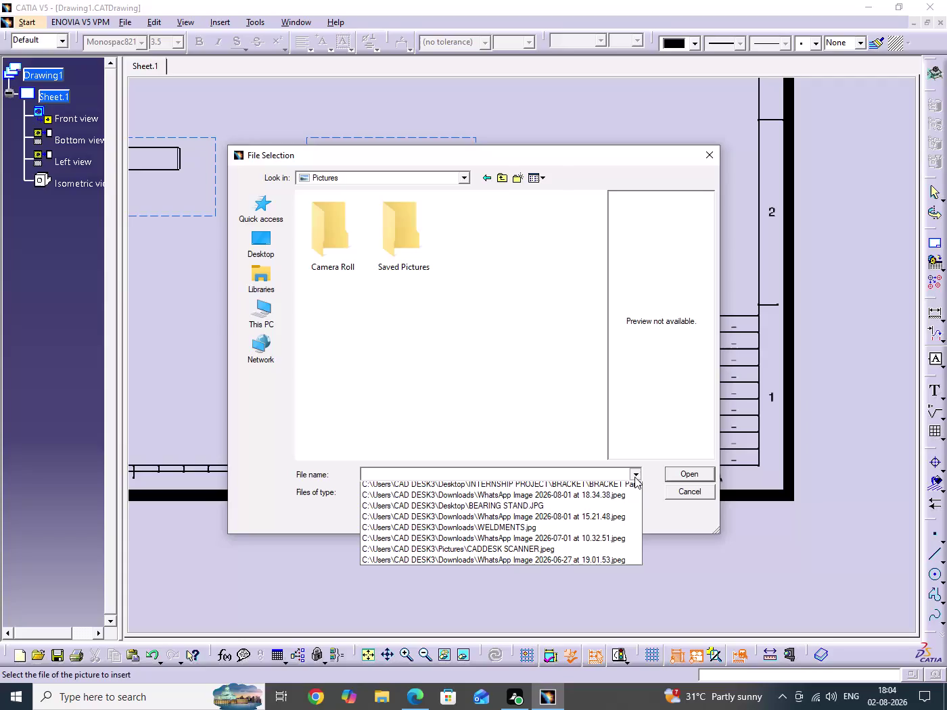
Browse to the Desktop folder in the picture file selection dialog.
scroll(up, 3)
scroll(down, 3)
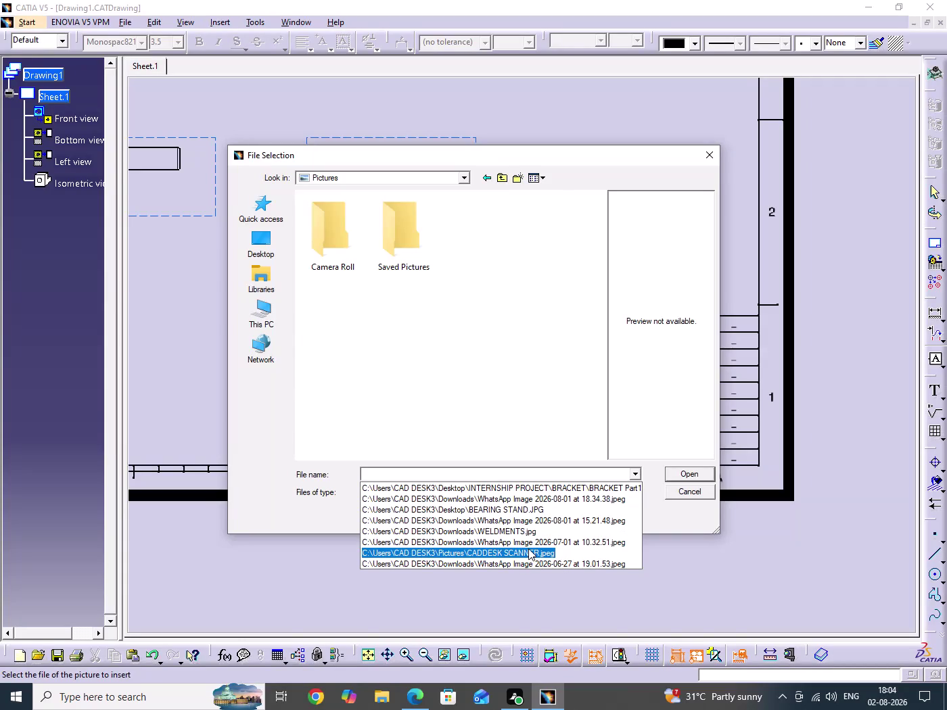
scroll(down, 3)
click(636, 476)
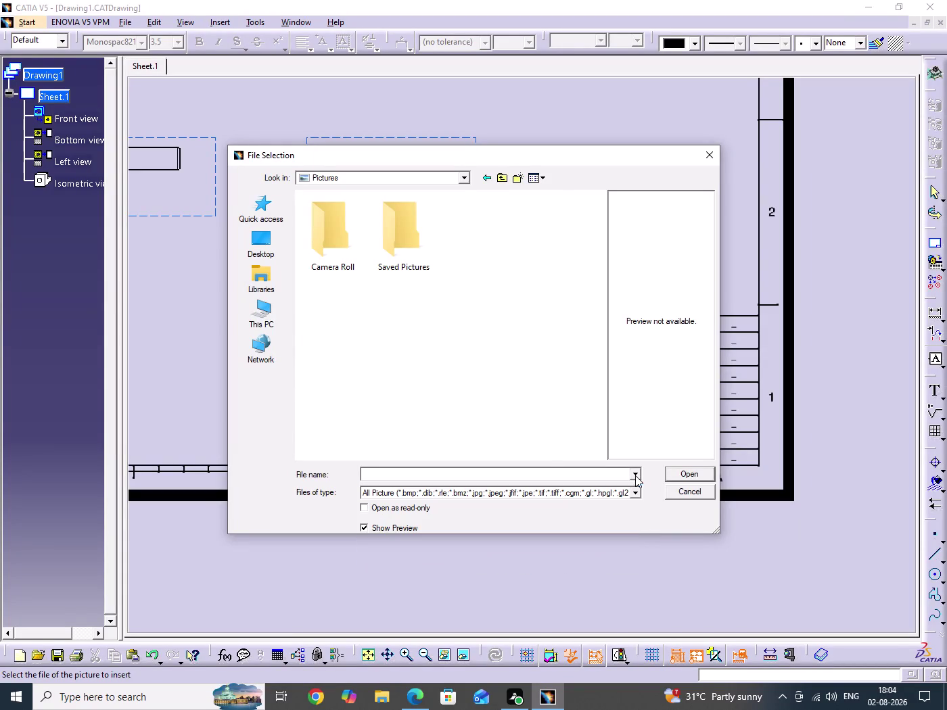
click(385, 324)
click(265, 235)
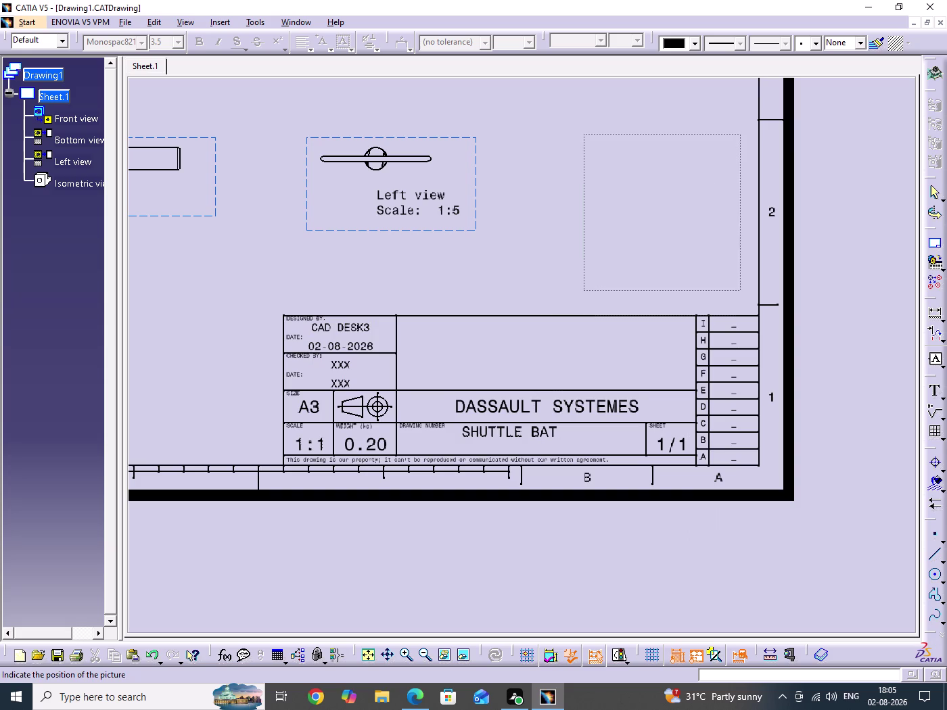
Place the CADDESK logo on the sheet and drag it toward the title block.
middle_drag(583, 278, 571, 328)
click(584, 277)
middle_drag(555, 332, 534, 346)
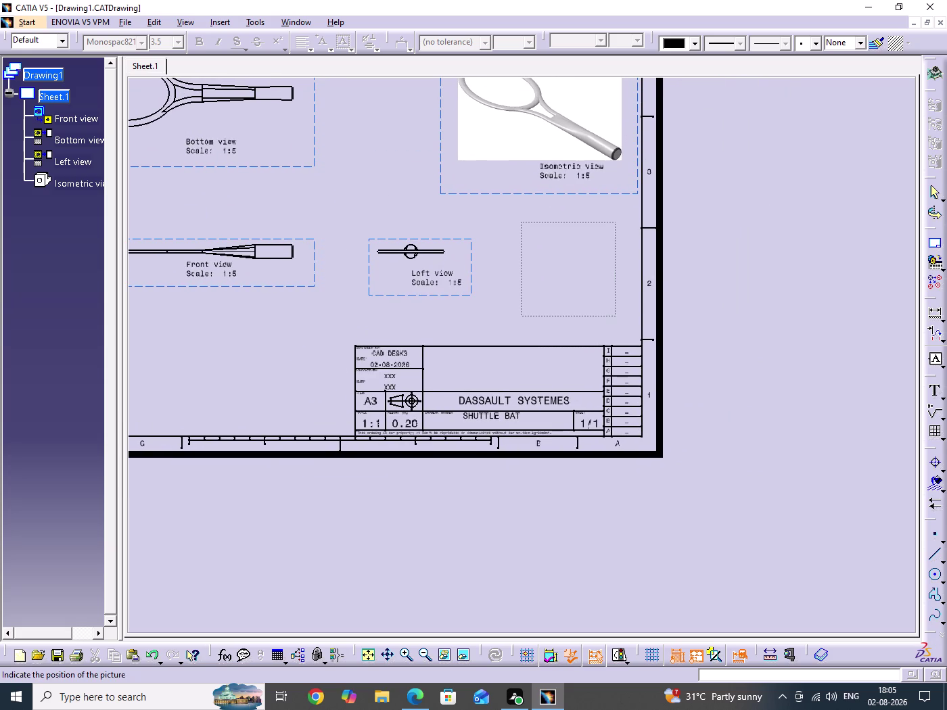
click(518, 319)
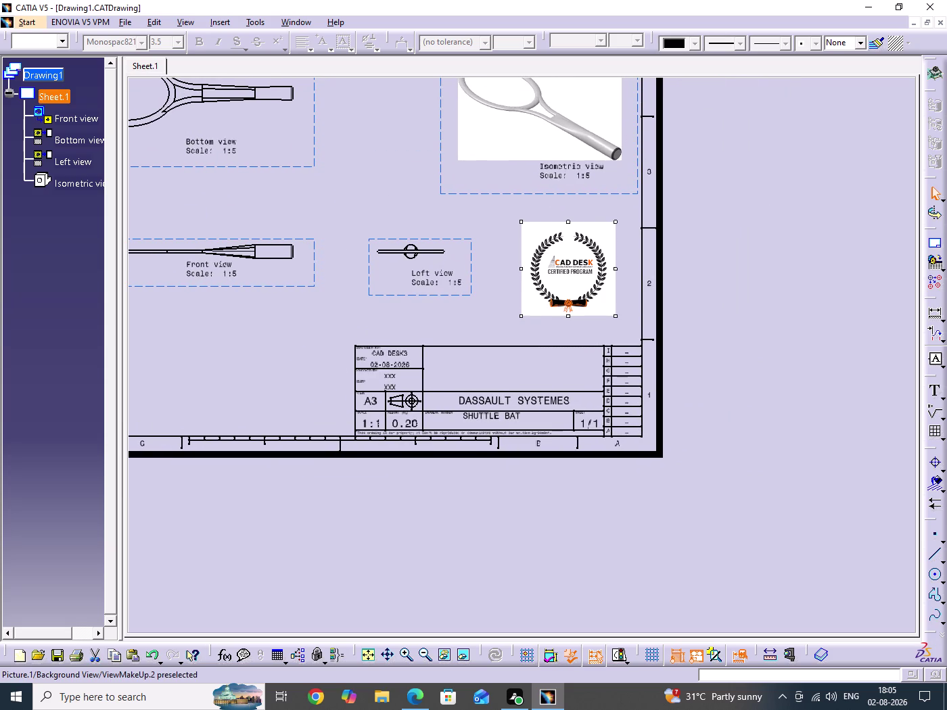
drag(615, 222, 564, 282)
drag(538, 293, 477, 367)
Zoom in on the title block and shrink the logo to fit its empty area.
middle_drag(508, 373, 513, 299)
click(508, 373)
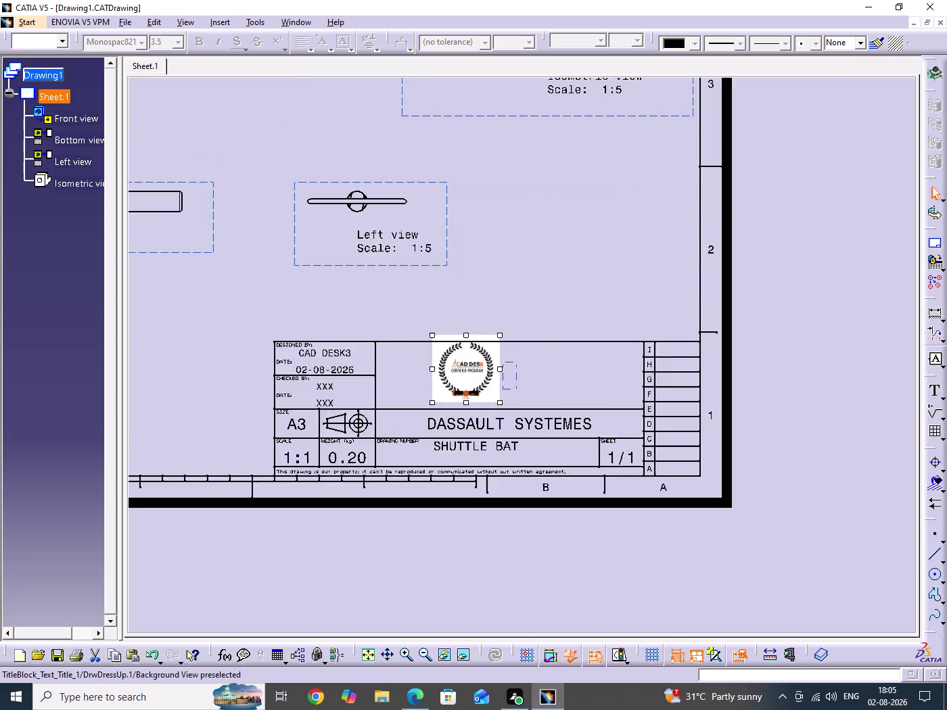
middle_drag(513, 299, 515, 289)
middle_drag(494, 428, 578, 408)
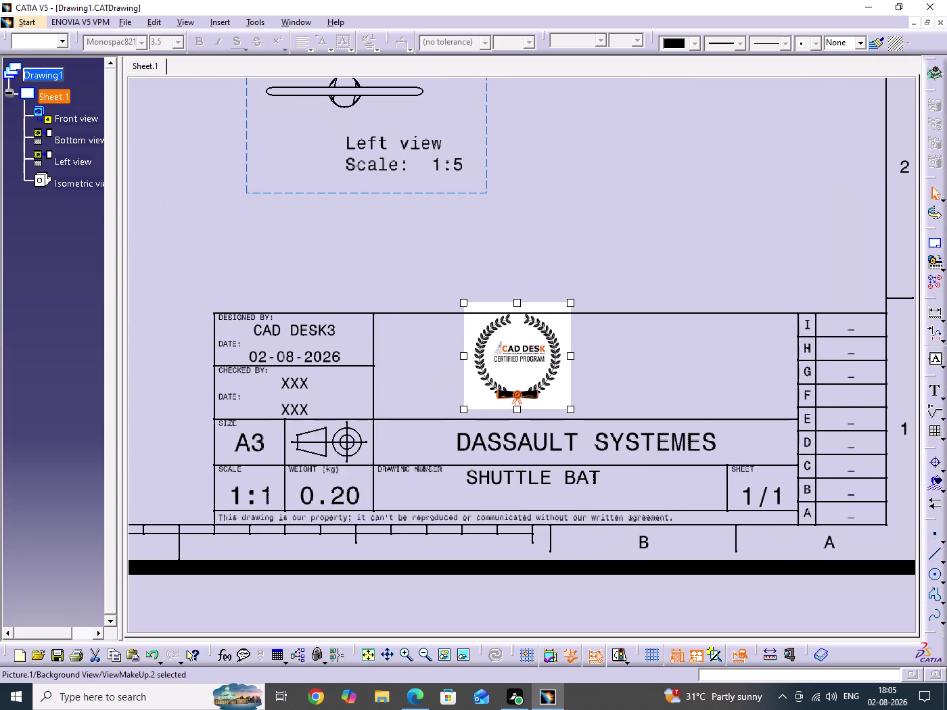
drag(569, 303, 536, 345)
drag(499, 384, 437, 371)
click(615, 269)
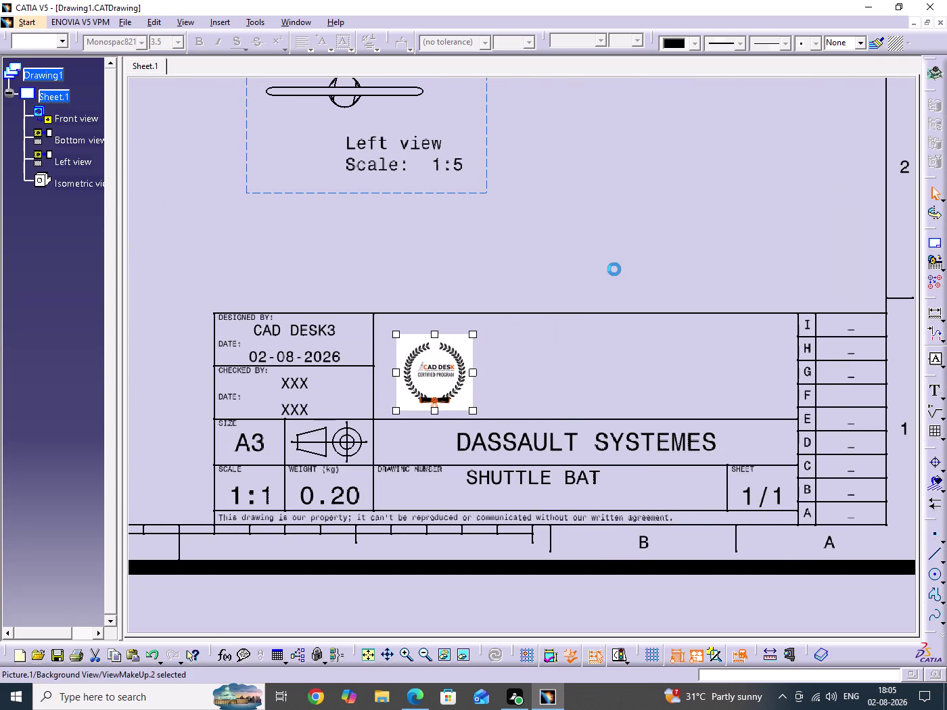
middle_drag(592, 373, 539, 357)
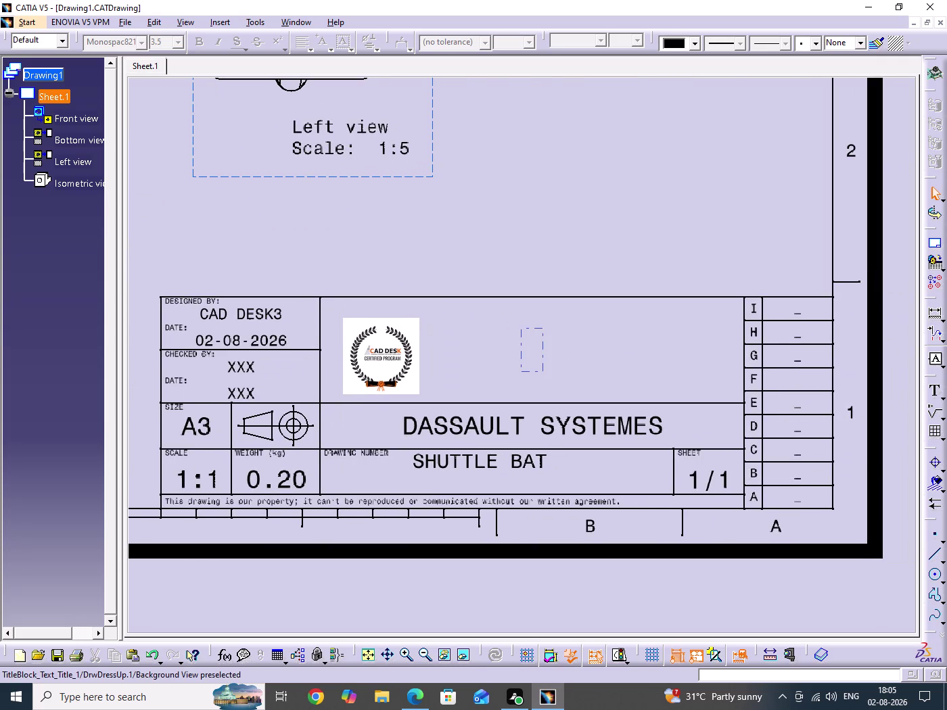
Add the text 'CADDESK INDIA PVT.LTD' in the title block.
double_click(530, 351)
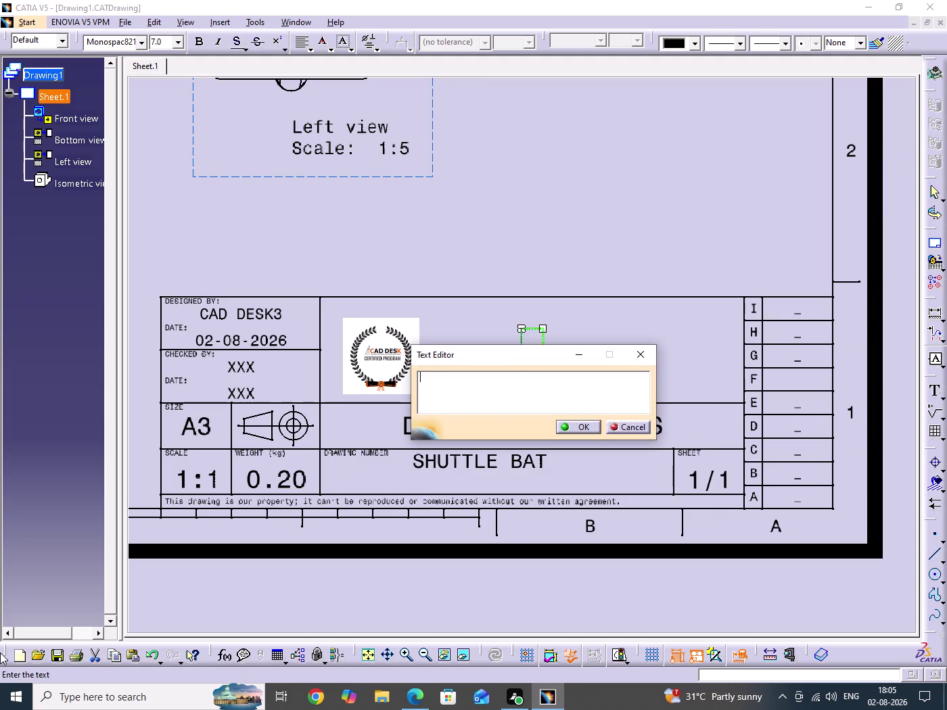
text(CADDE)
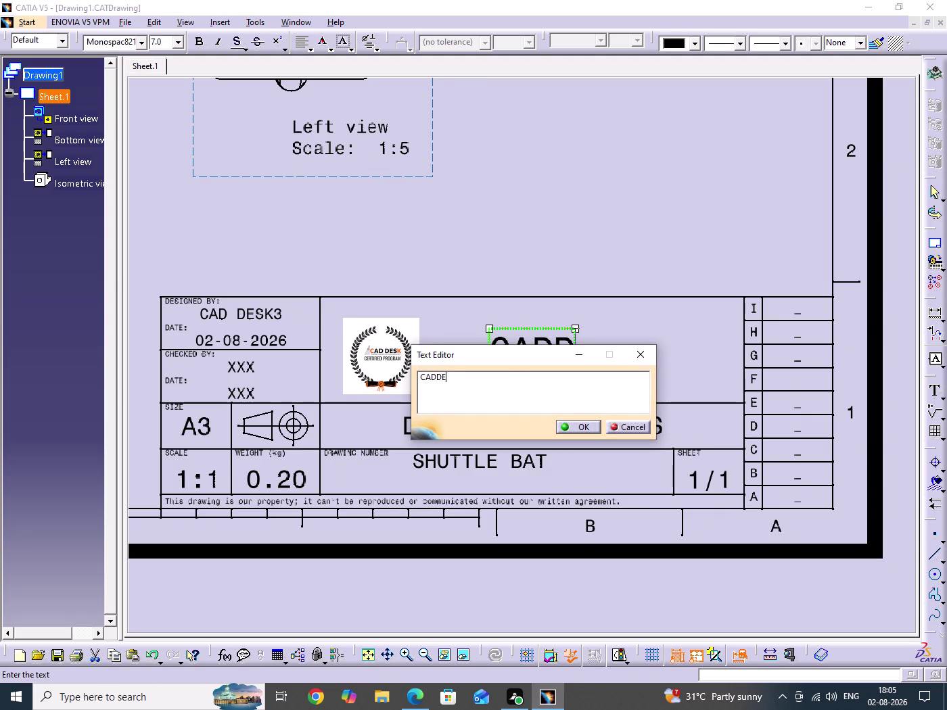
text(S)
key(k)
key(space)
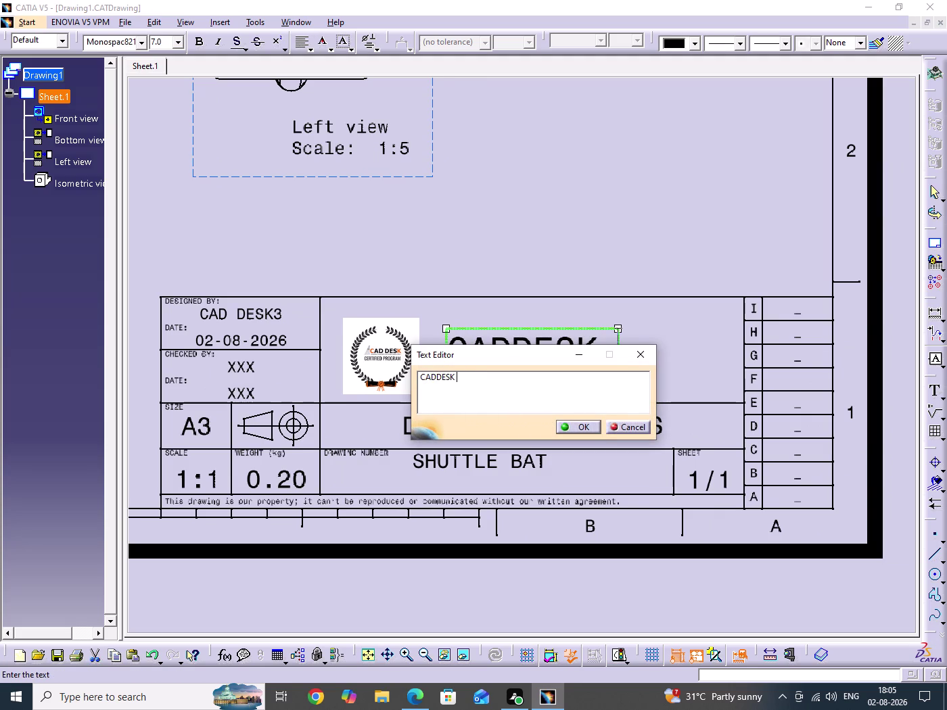
text(IND)
key(i)
text(A)
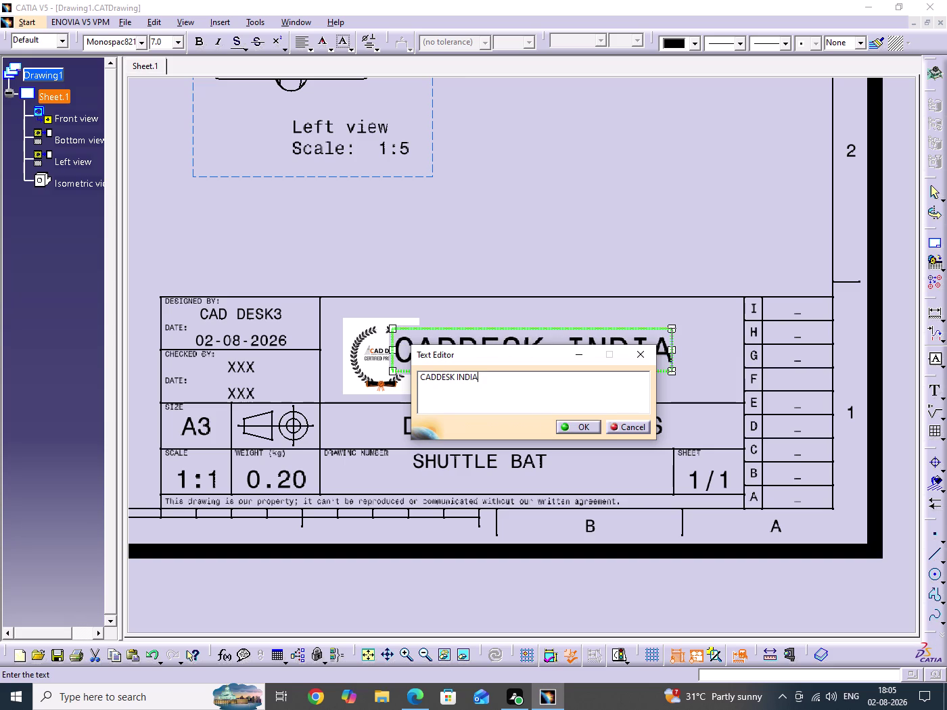
key(space)
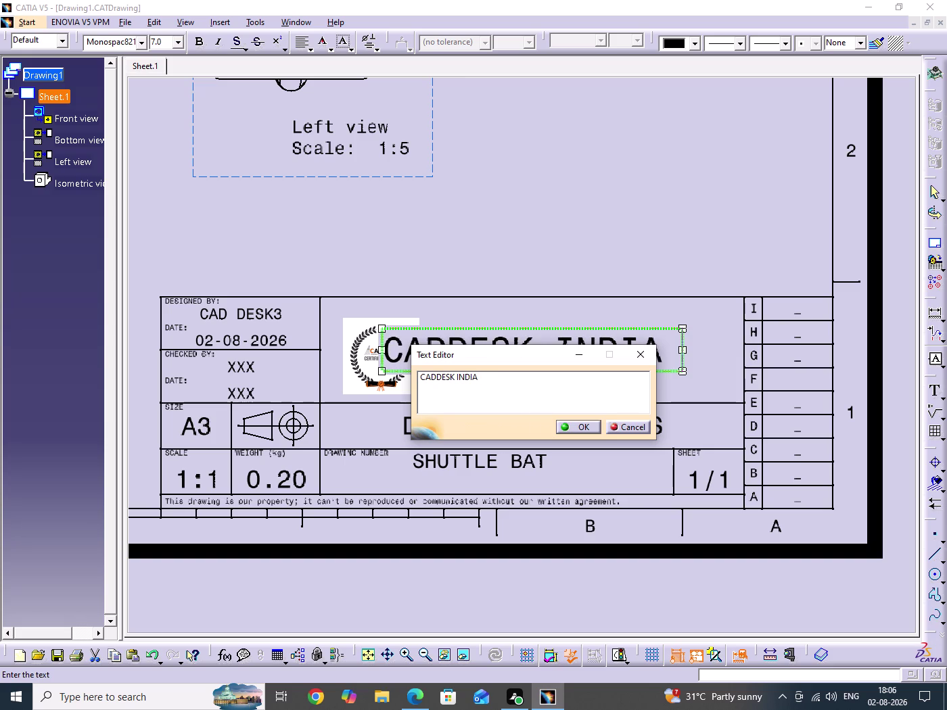
text(PV)
text(T.)
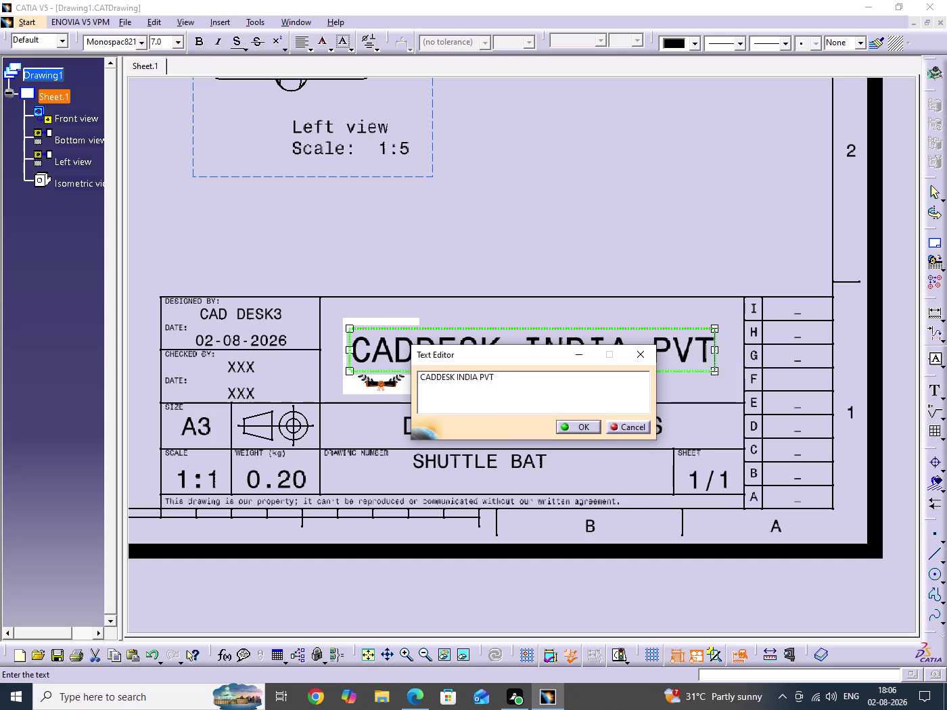
text(LT)
key(d)
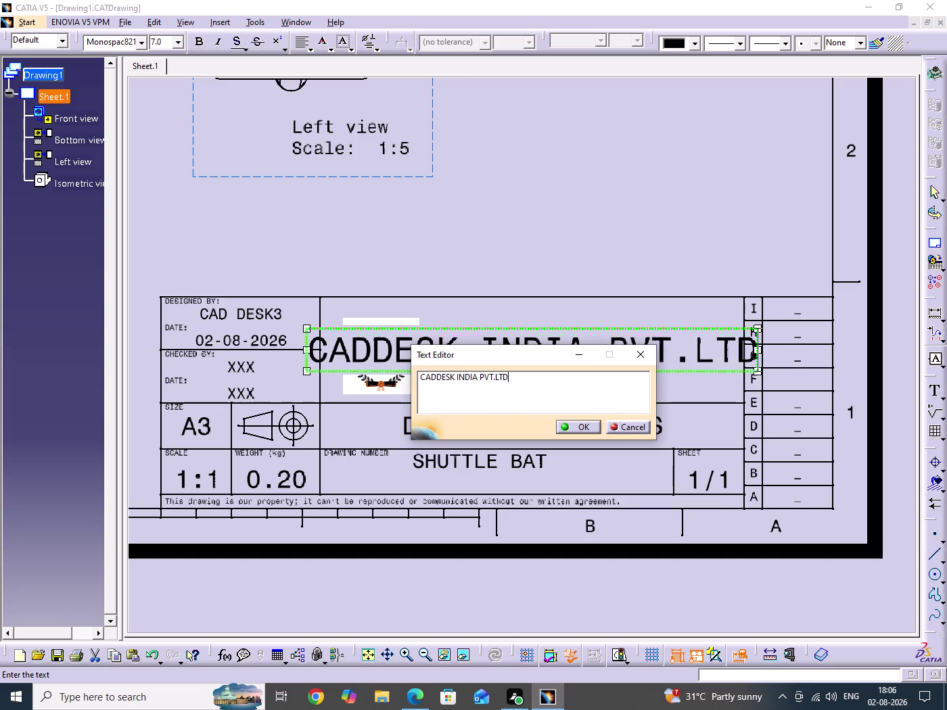
key(Return)
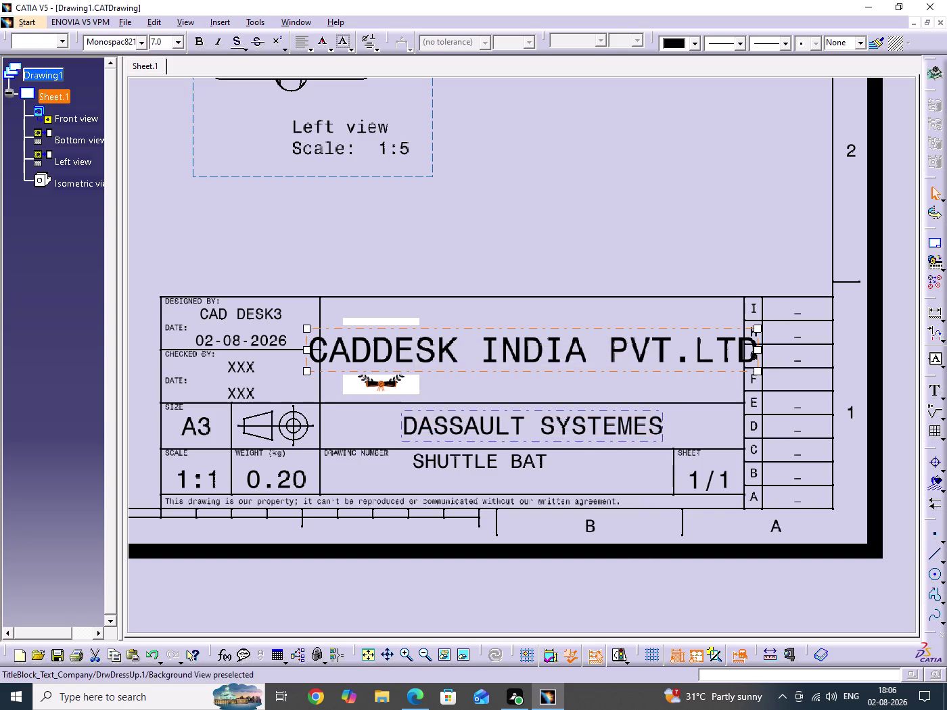
Move the company name and widen its frame until it fits one line.
drag(757, 374, 605, 366)
drag(758, 350, 746, 352)
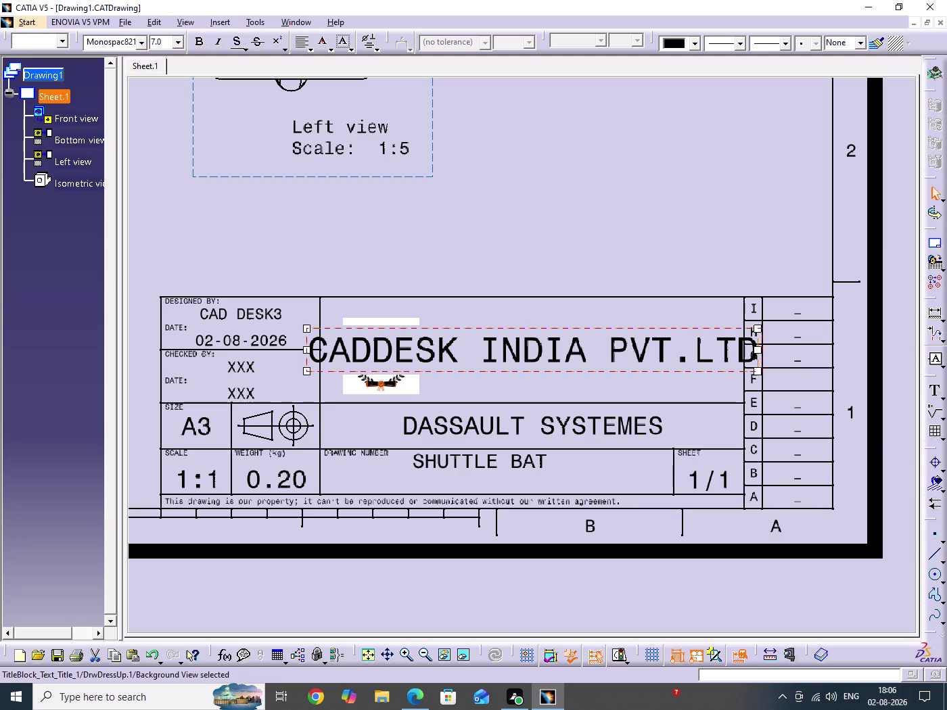
drag(746, 352, 585, 347)
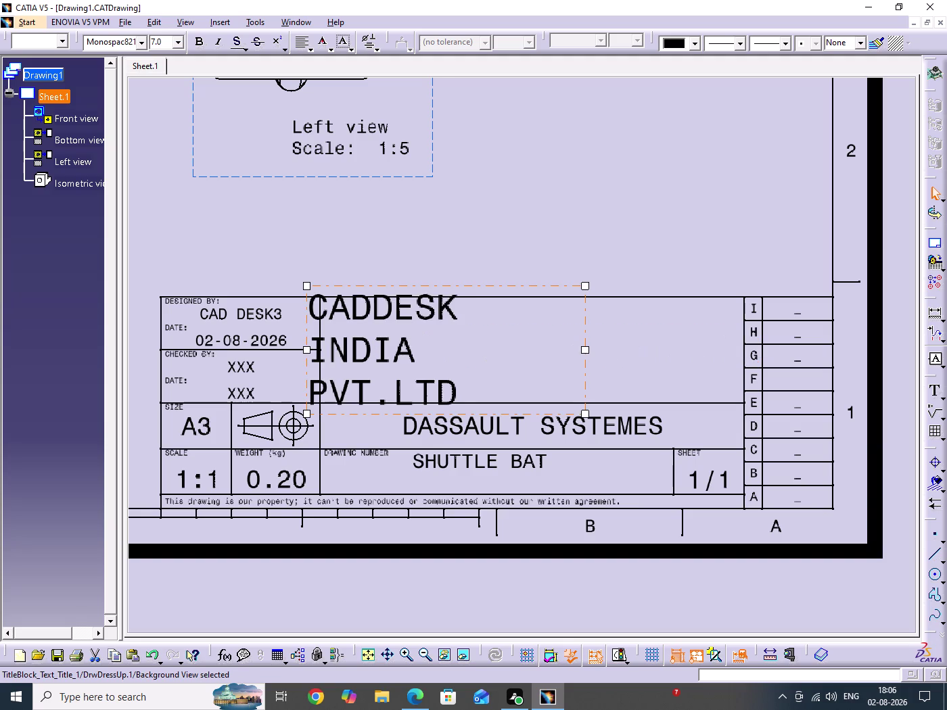
drag(588, 348, 742, 340)
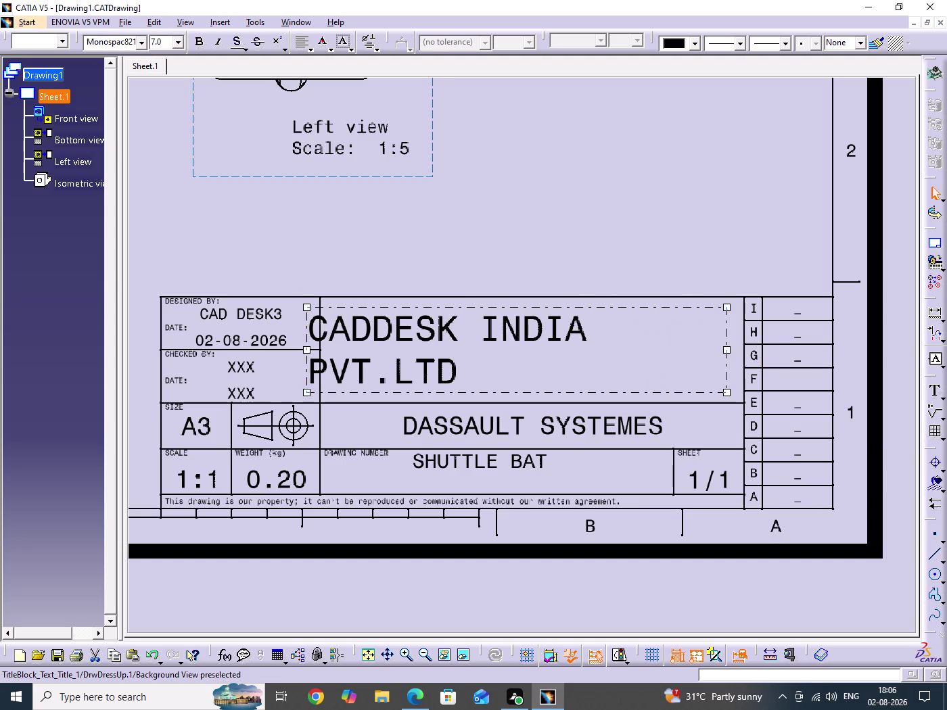
drag(726, 352, 751, 354)
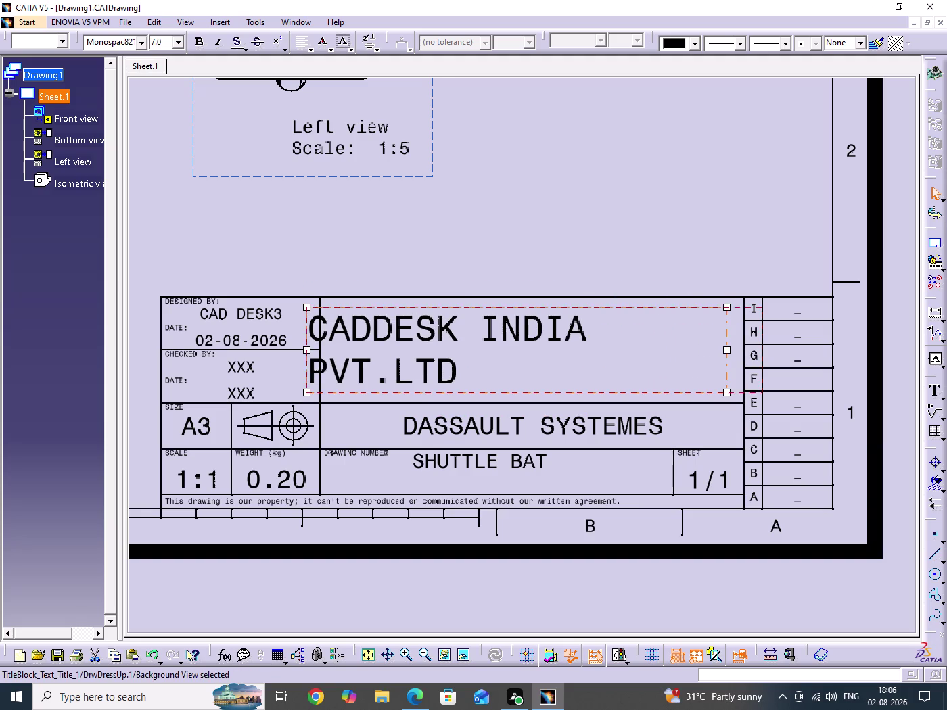
drag(751, 353, 843, 343)
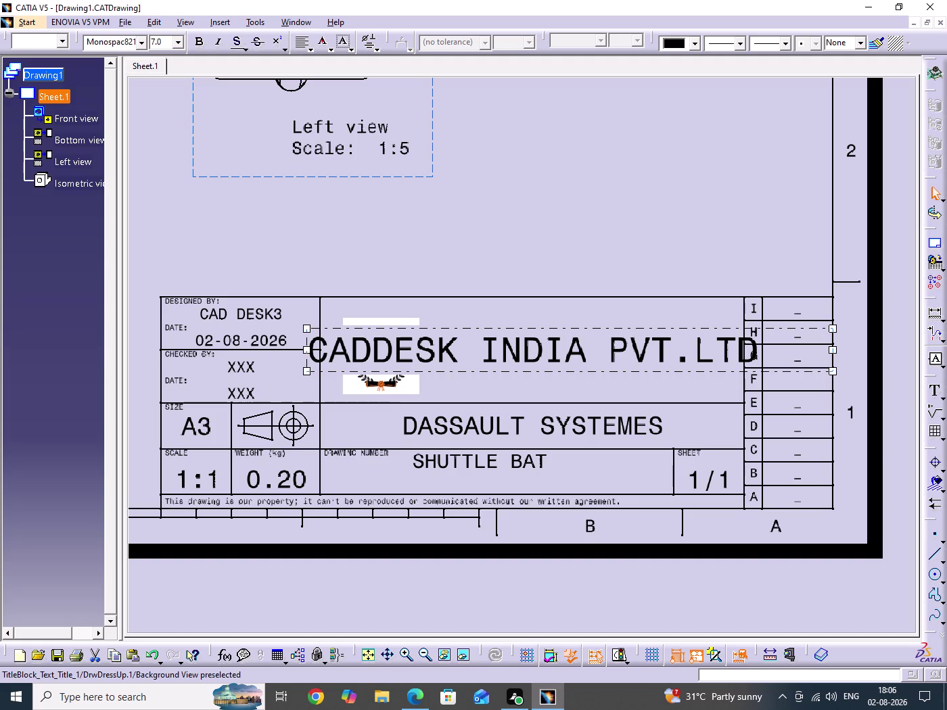
Append ' AMEERPET - HYDERABAD' after PVT.LTD in the company name text.
double_click(656, 352)
click(521, 385)
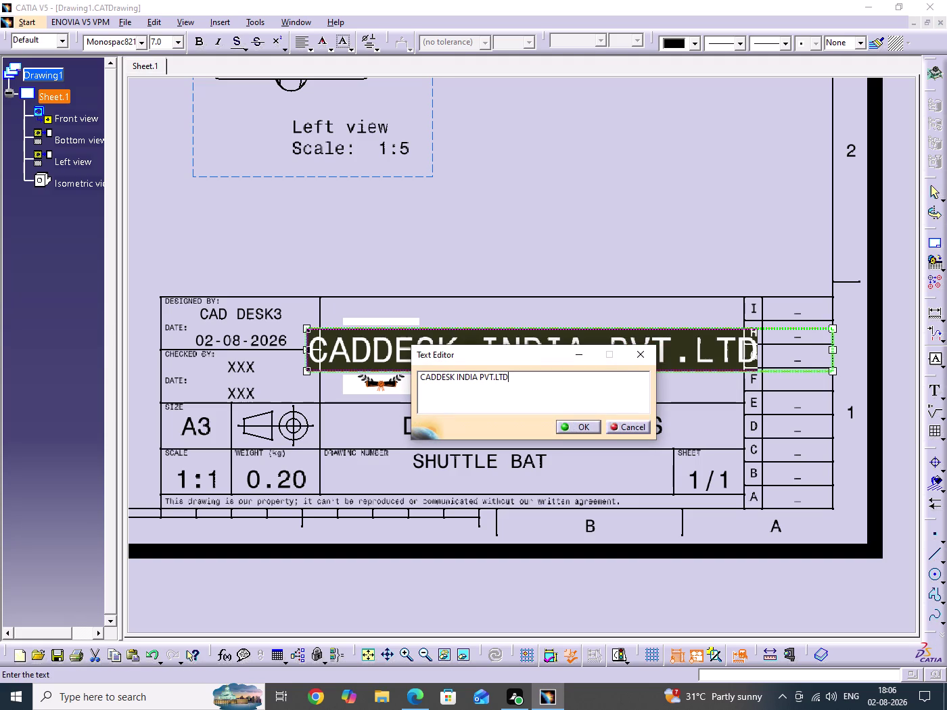
key(space)
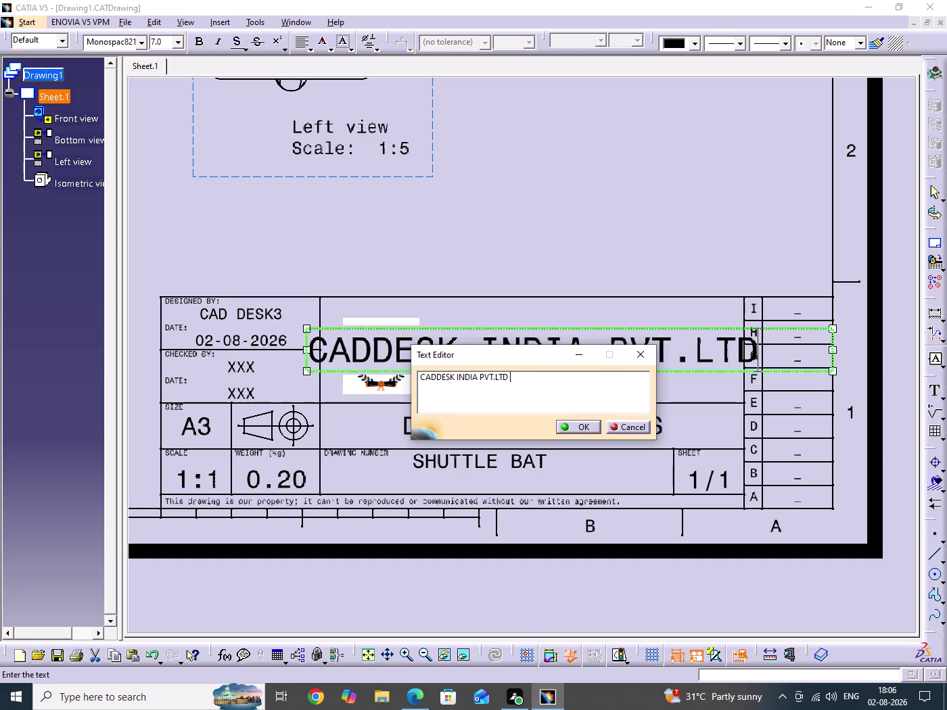
text(AM)
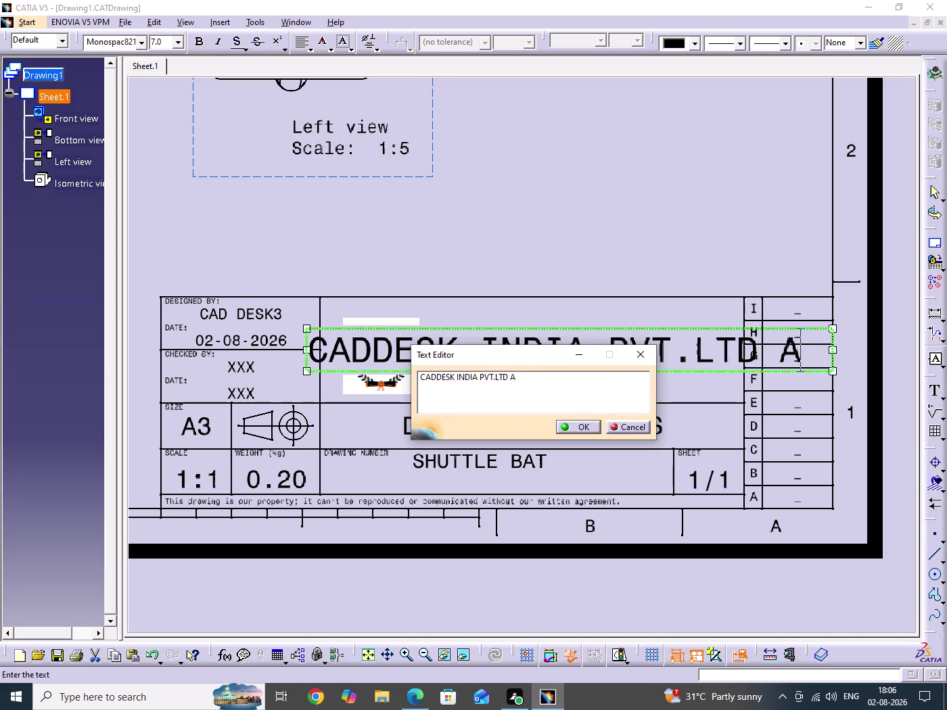
text(EER)
text(PE)
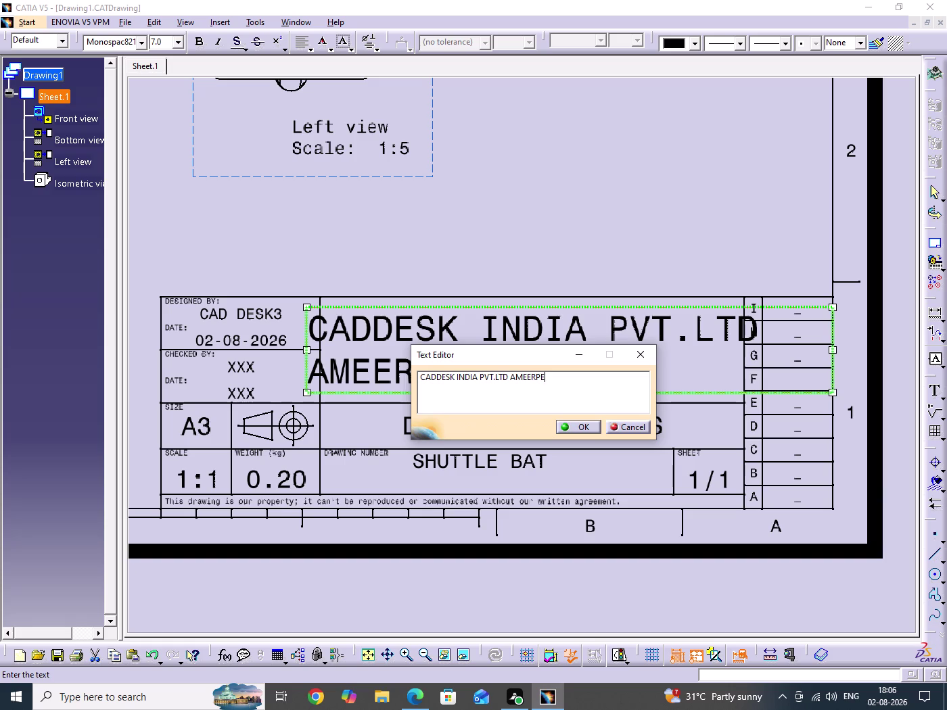
text(T)
key(space)
text(-)
key(space)
key(h)
key(y)
text(DERA)
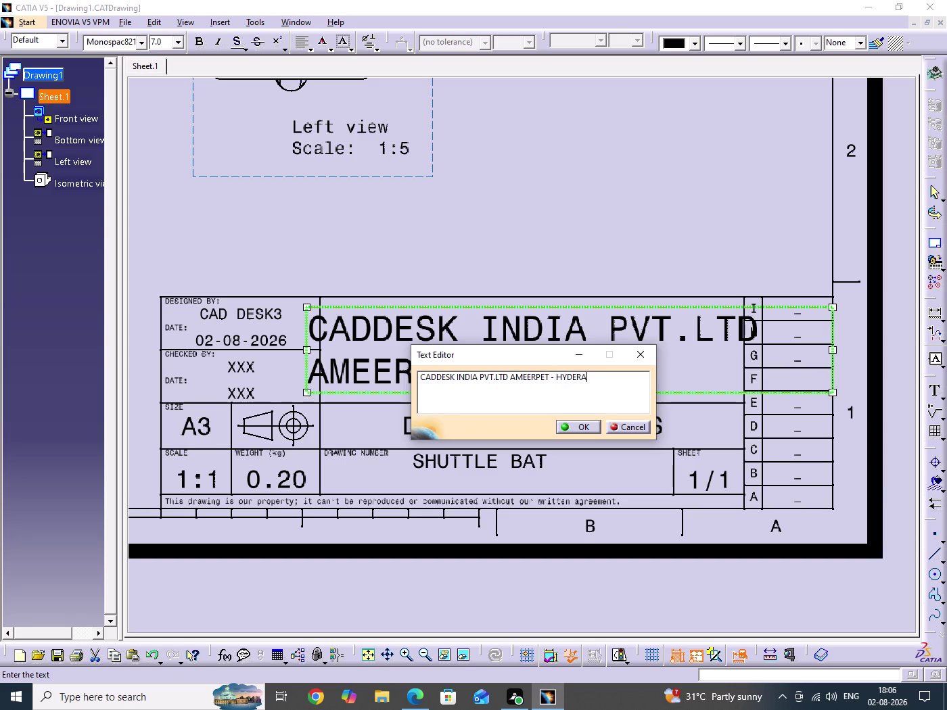
key(b)
text(AD)
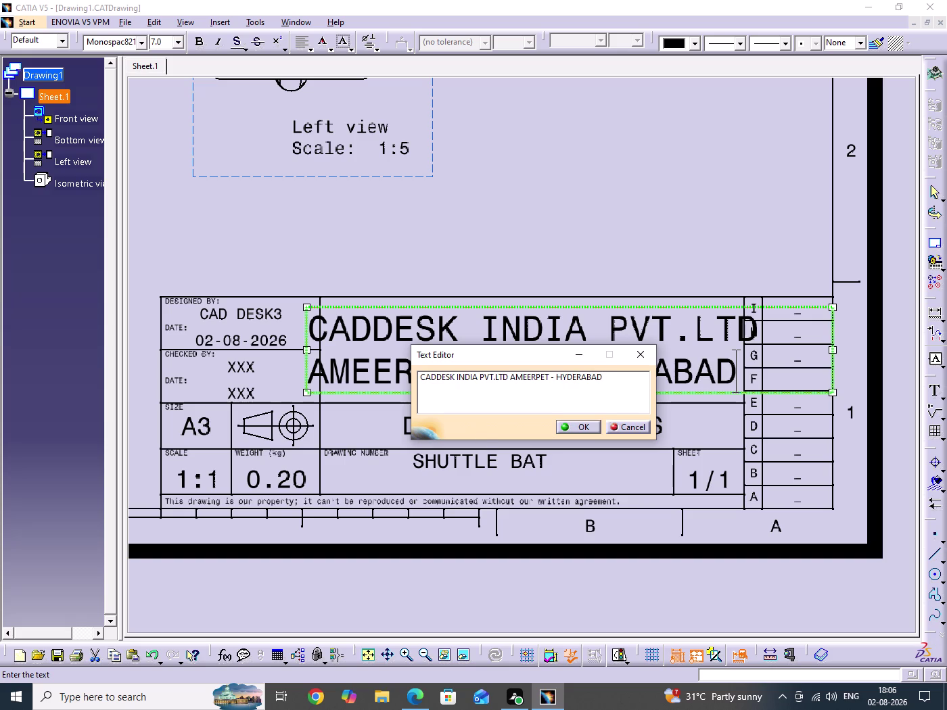
click(592, 429)
click(601, 213)
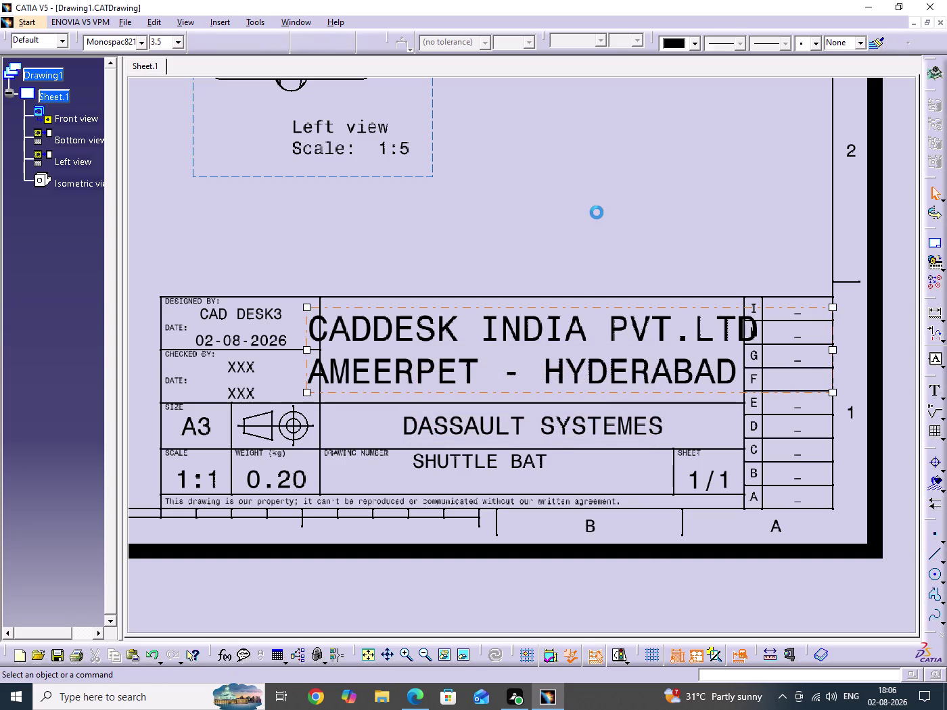
middle_drag(595, 216, 595, 300)
click(595, 216)
Reopen the company name text and make it bold at 4 mm.
middle_drag(581, 319, 550, 302)
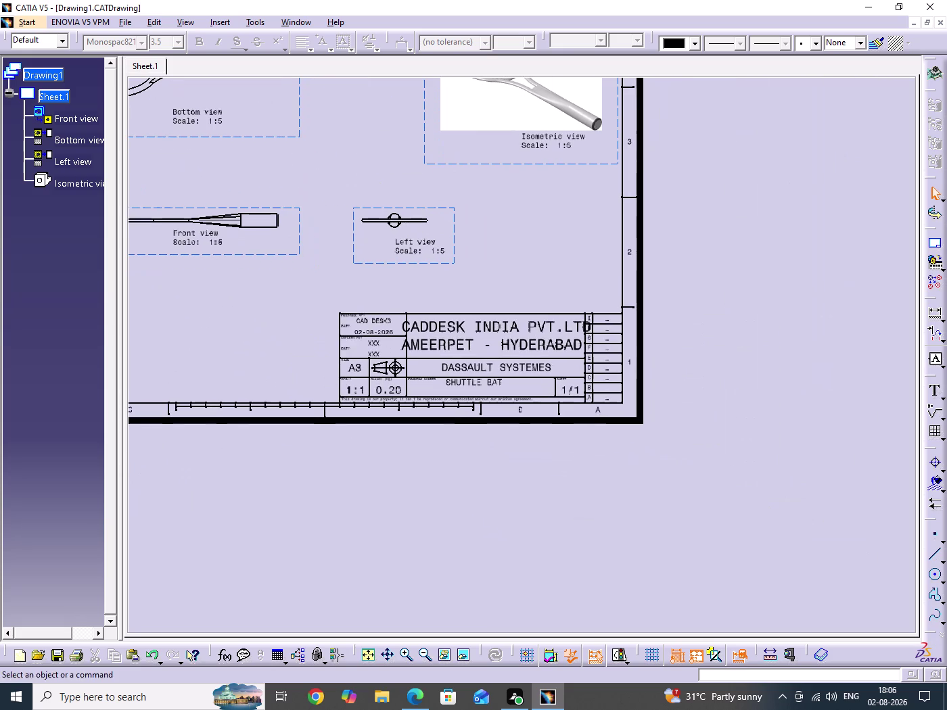
double_click(532, 344)
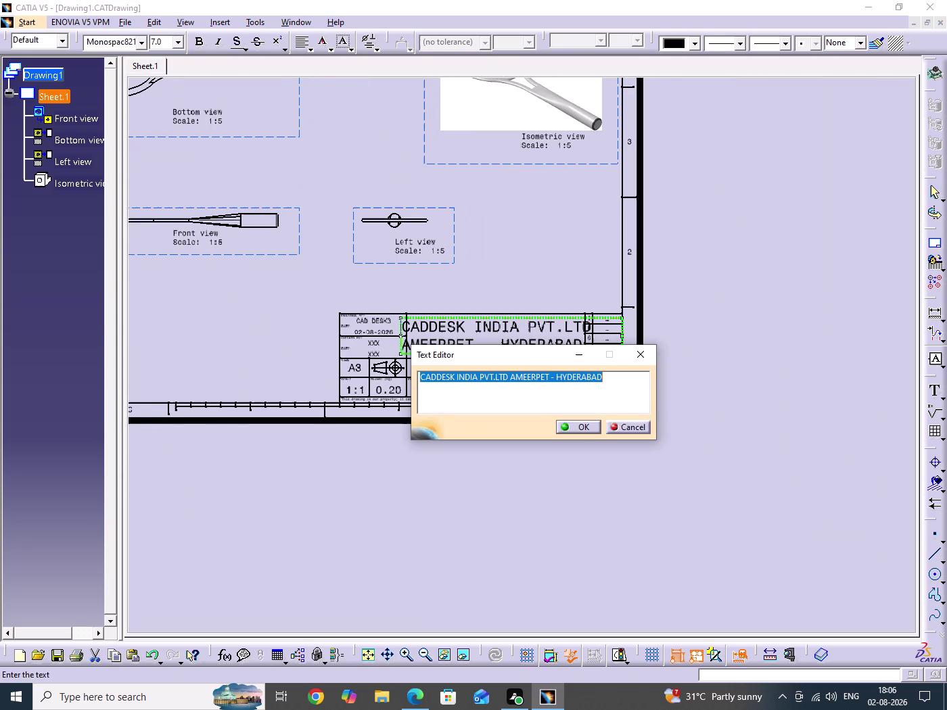
click(593, 430)
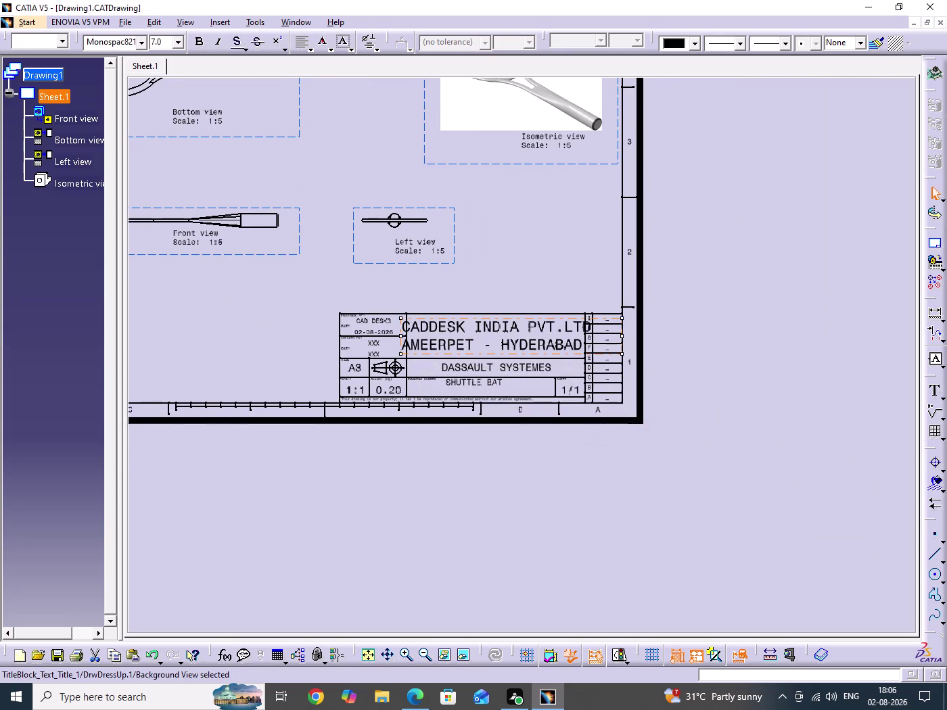
click(469, 333)
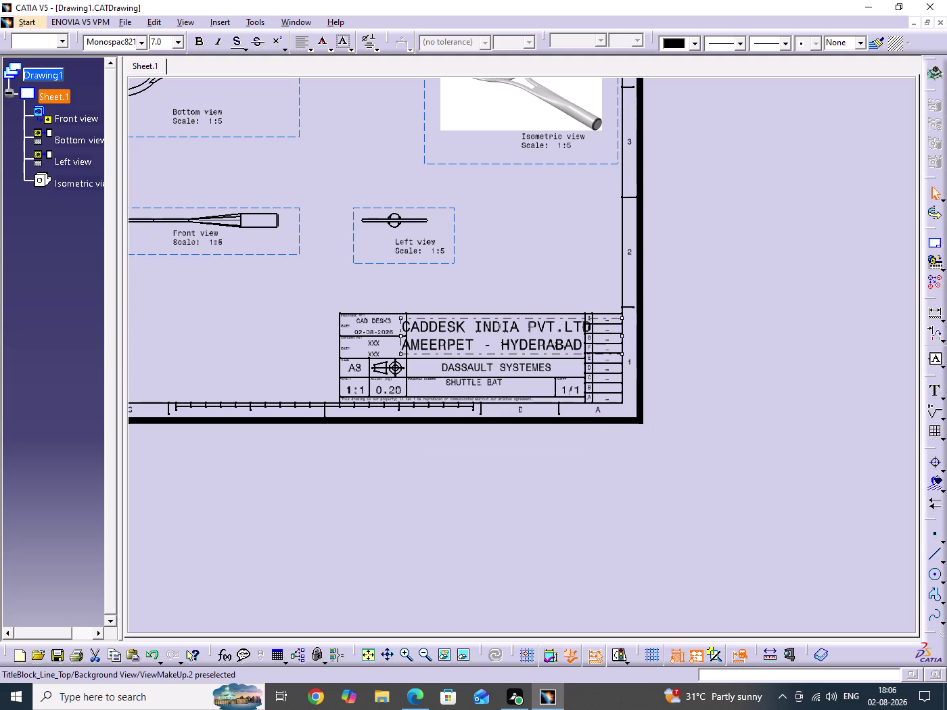
double_click(486, 328)
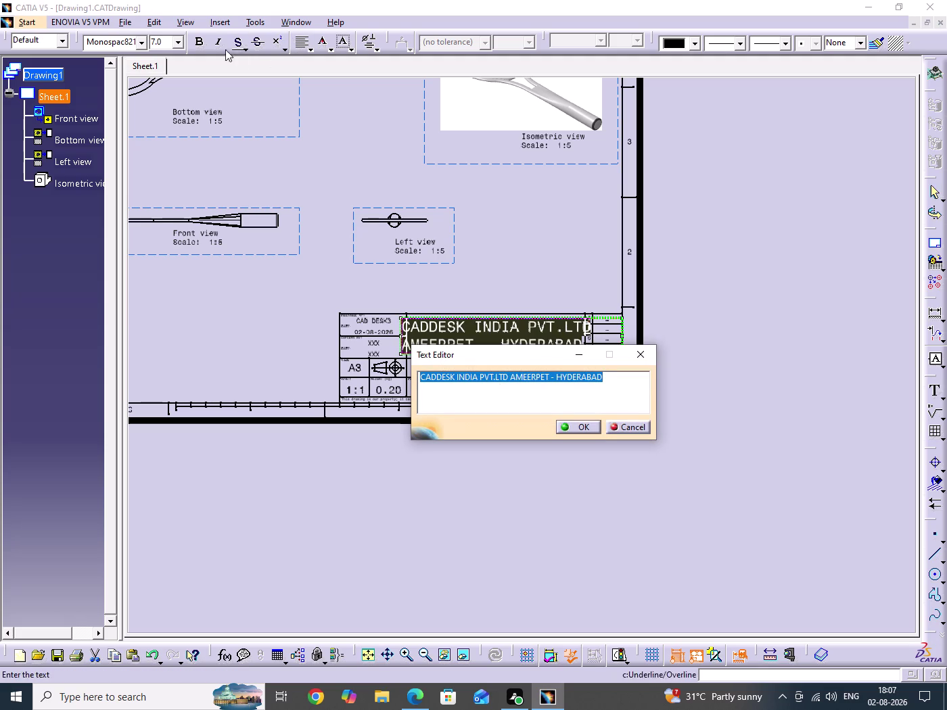
click(176, 43)
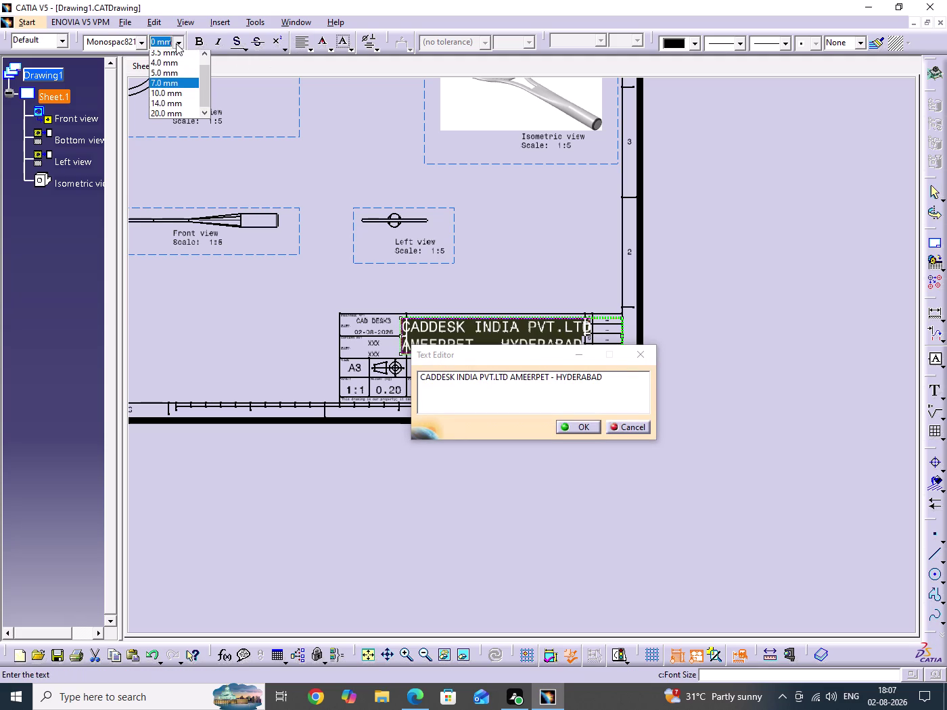
click(177, 69)
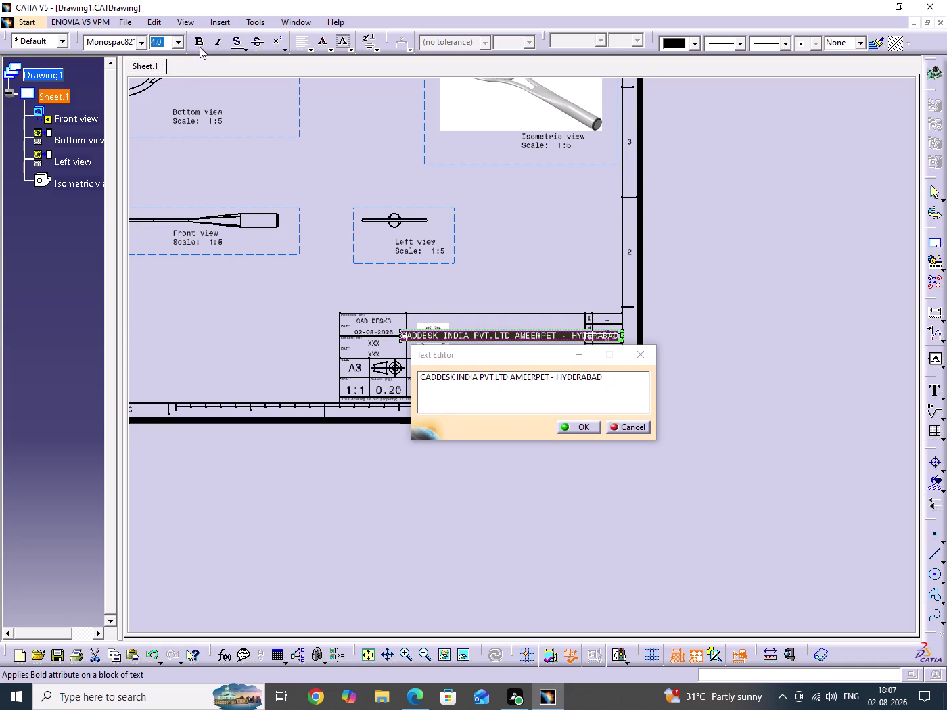
click(200, 47)
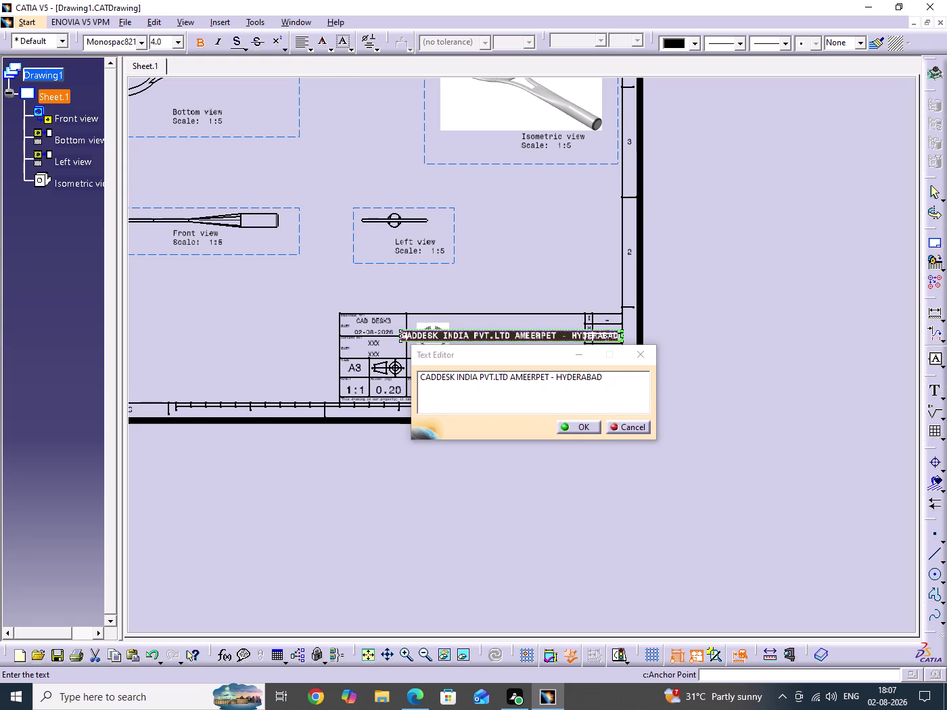
Look through the anchor point, frame style and superscript options without changing anything.
click(331, 49)
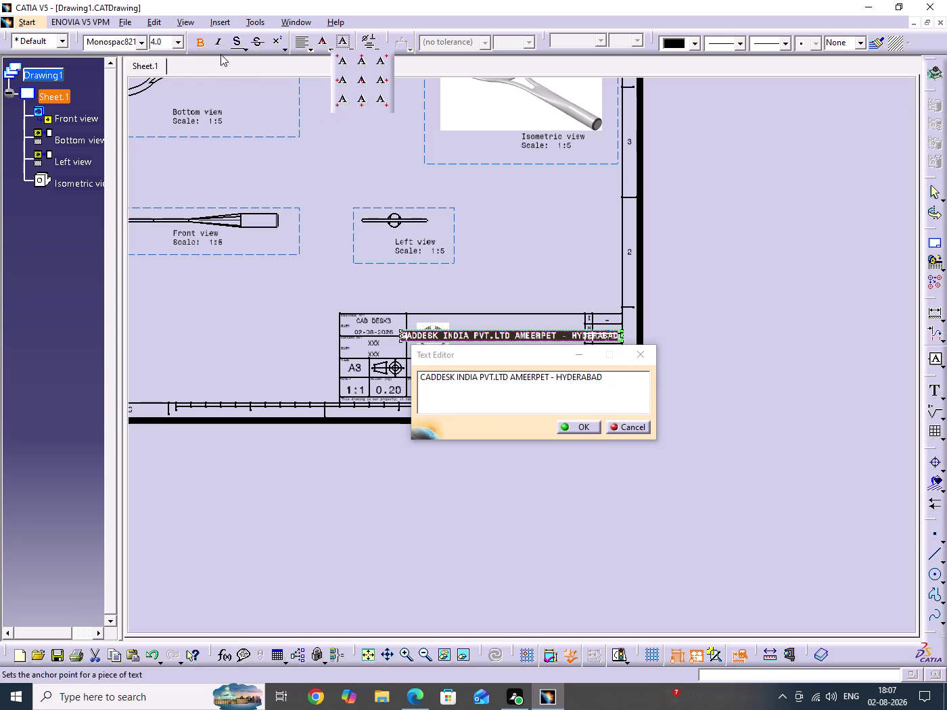
click(340, 44)
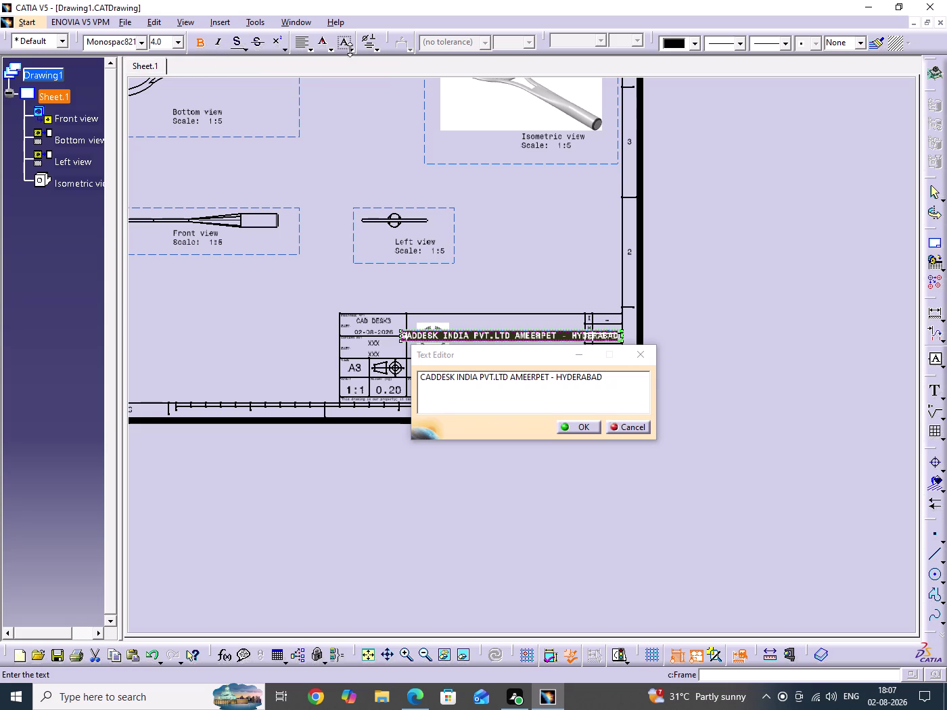
click(350, 50)
click(350, 50)
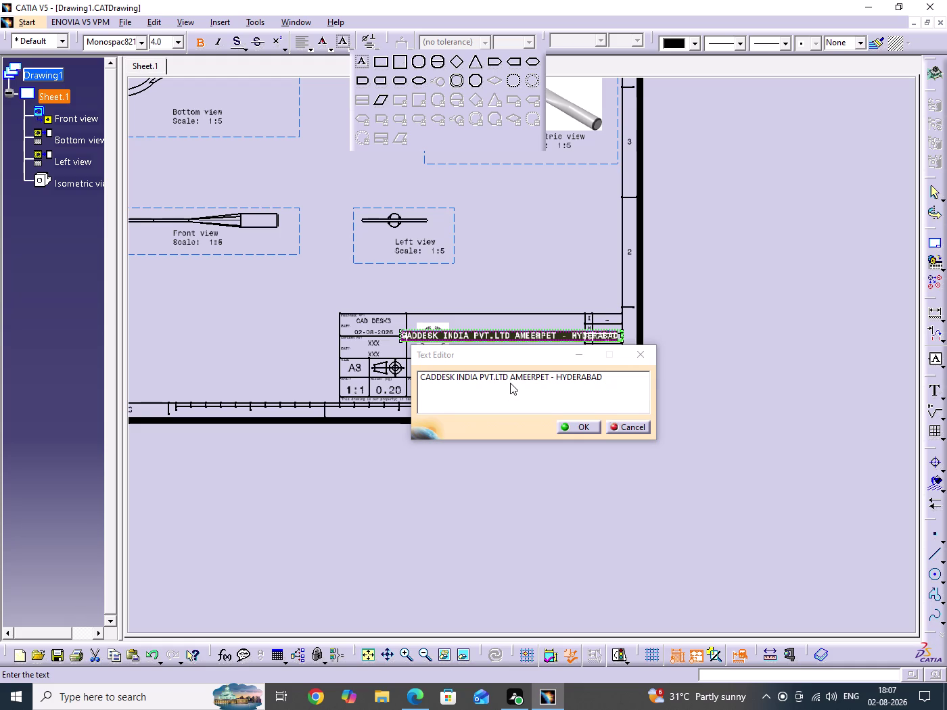
click(730, 261)
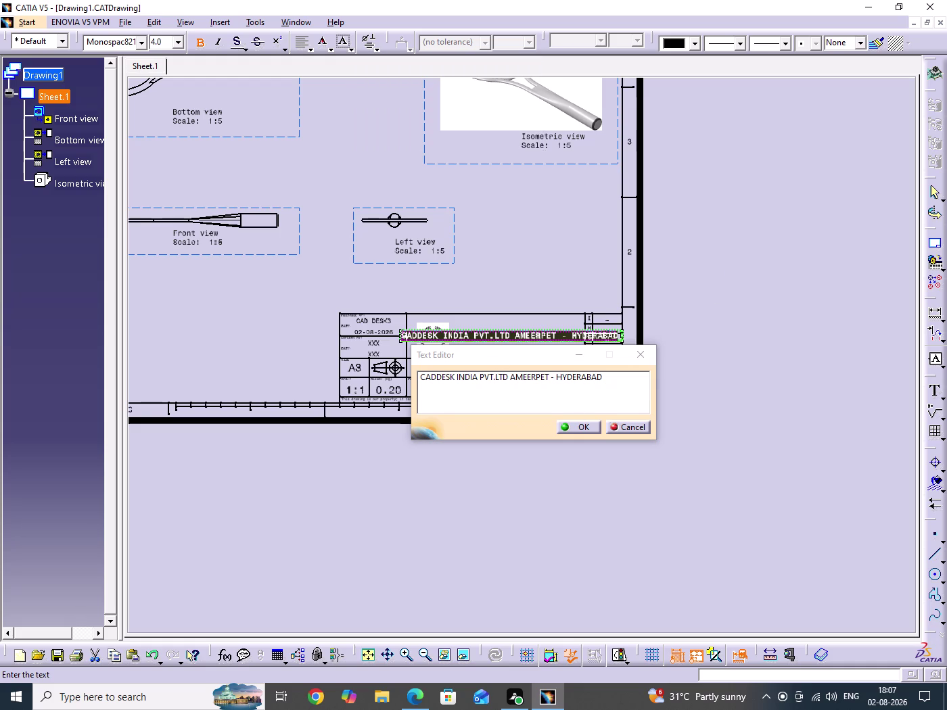
click(287, 49)
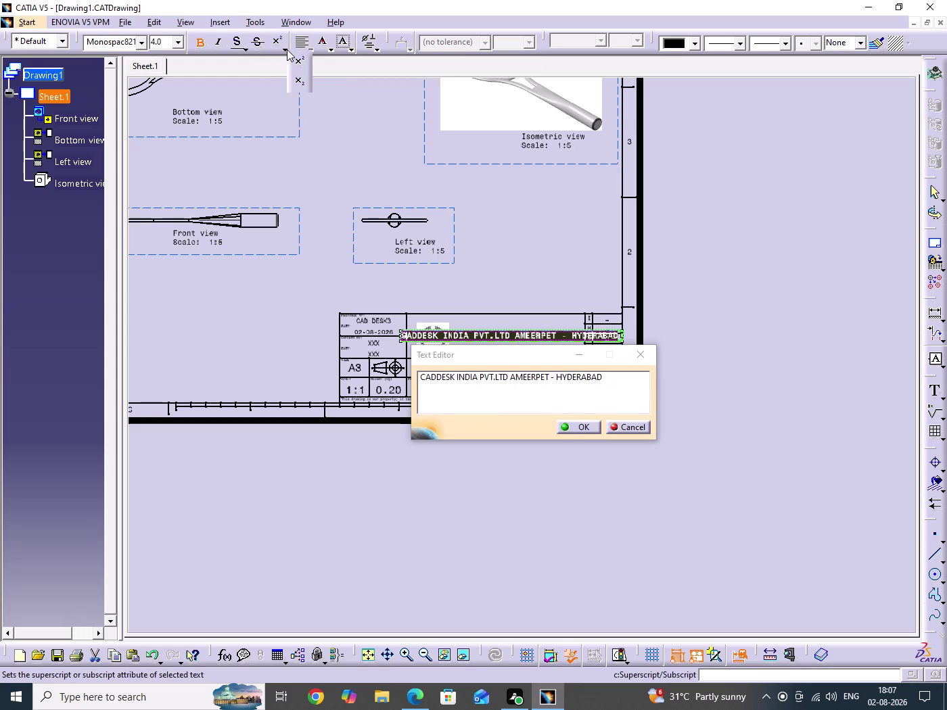
click(140, 43)
click(140, 43)
click(140, 43)
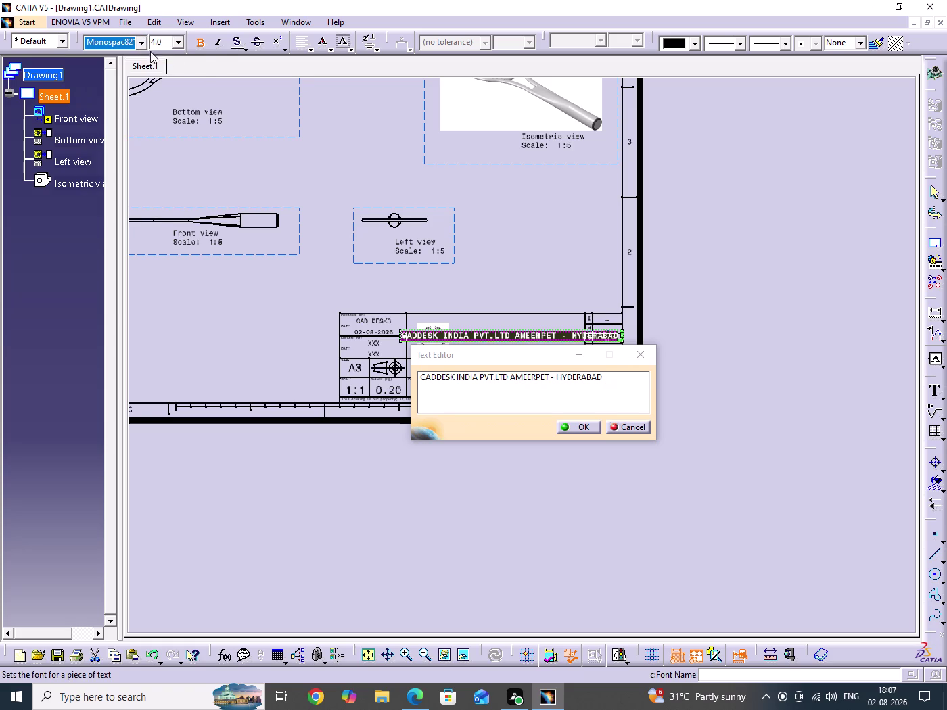
click(184, 40)
Enlarge the bold company text to 5 mm and confirm the edit.
click(178, 43)
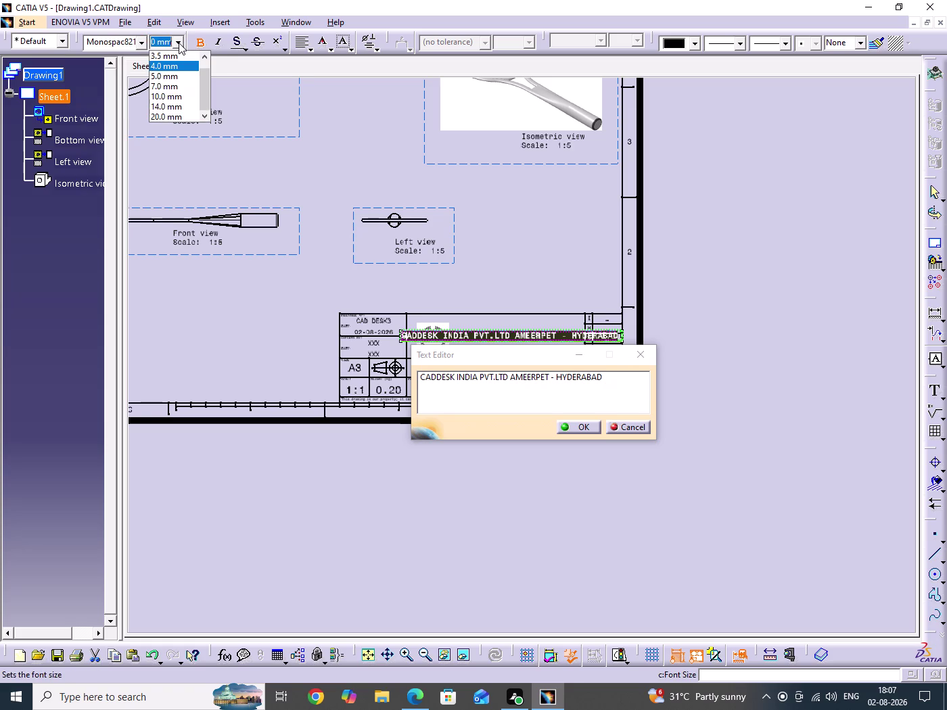
click(173, 75)
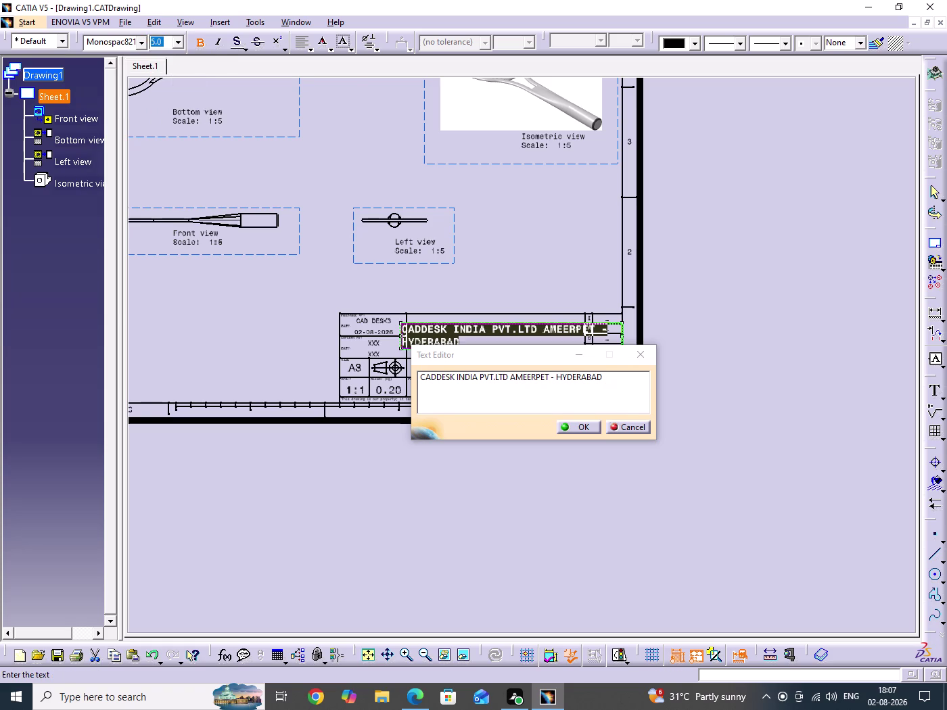
click(377, 51)
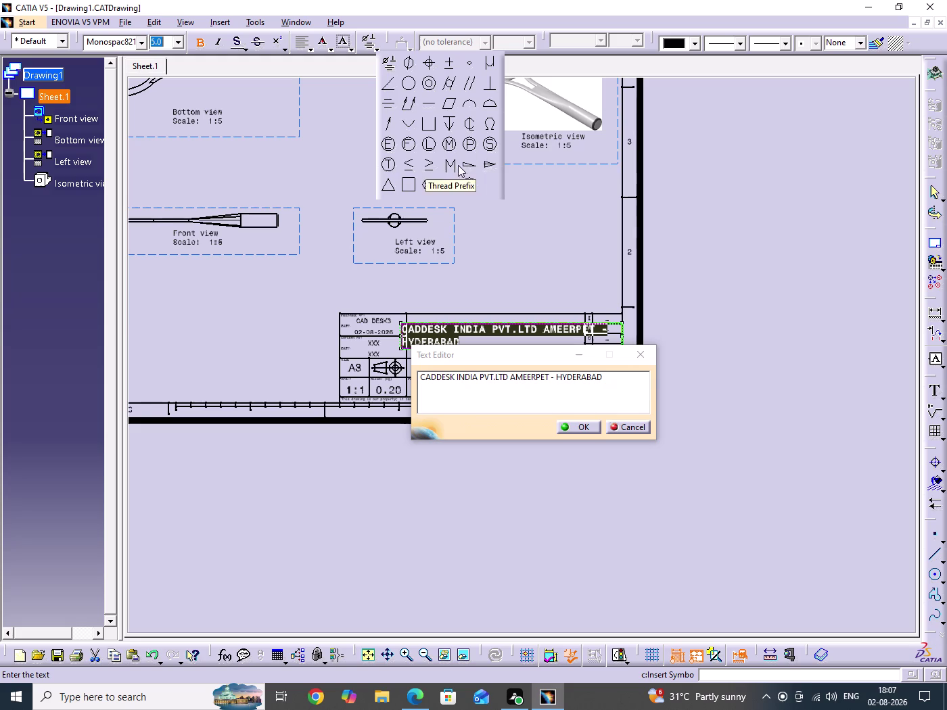
scroll(down, 3)
scroll(up, 3)
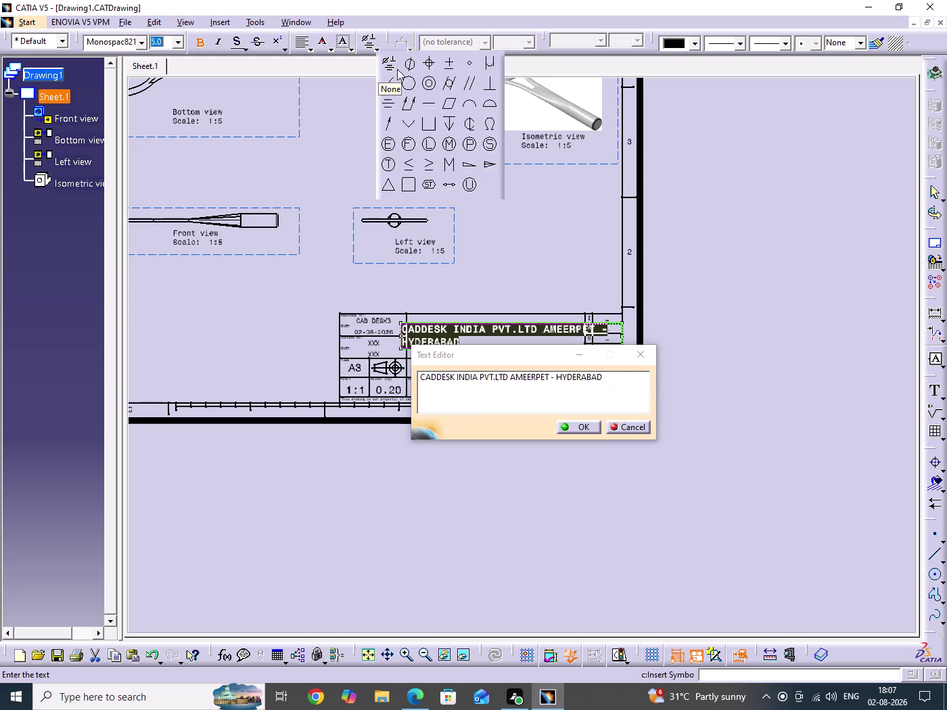
click(592, 424)
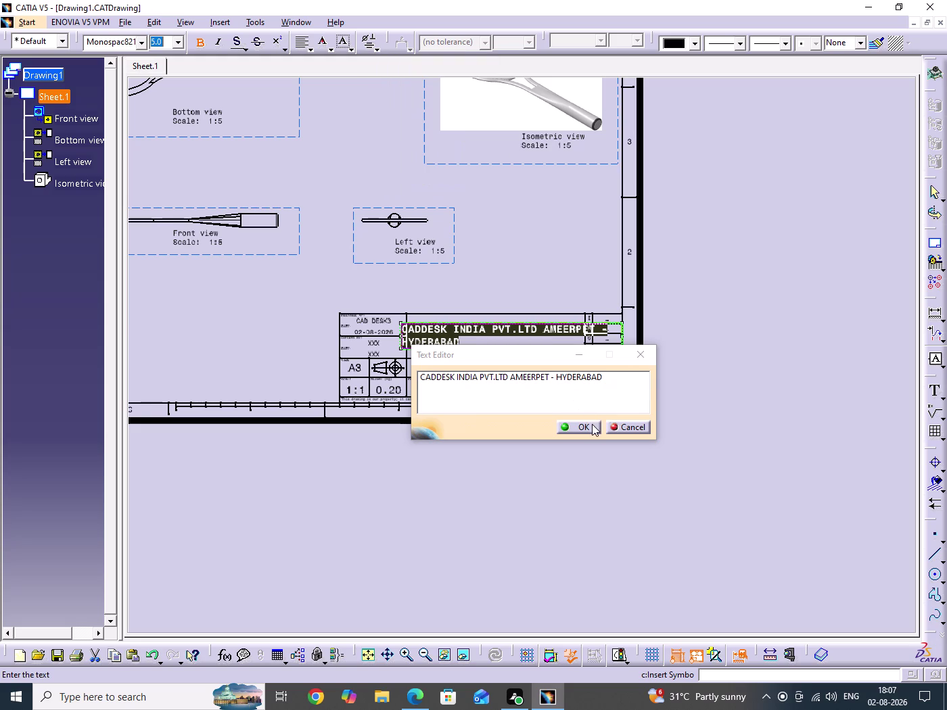
click(569, 425)
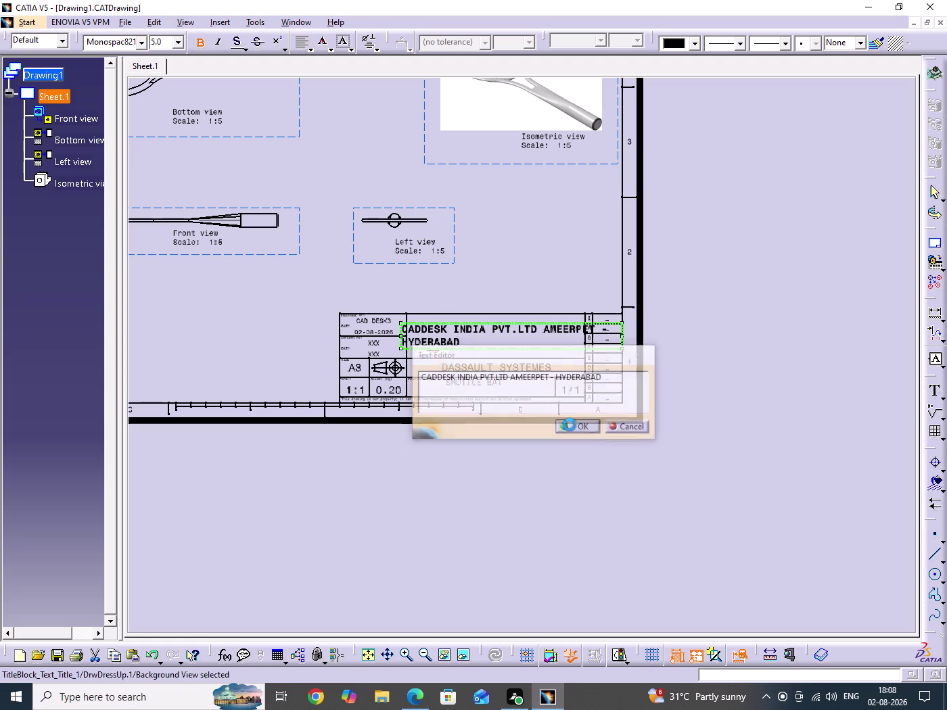
Drag the company title to the right of the CAD DESK logo.
click(691, 343)
middle_drag(654, 337, 639, 235)
click(654, 337)
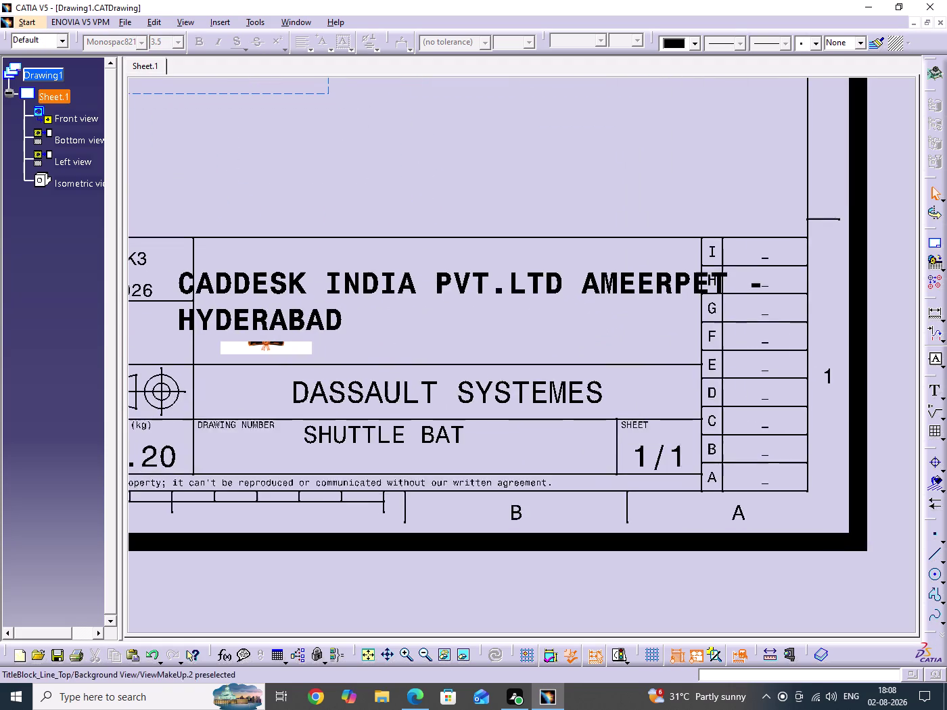
middle_drag(565, 313, 608, 344)
drag(440, 324, 657, 333)
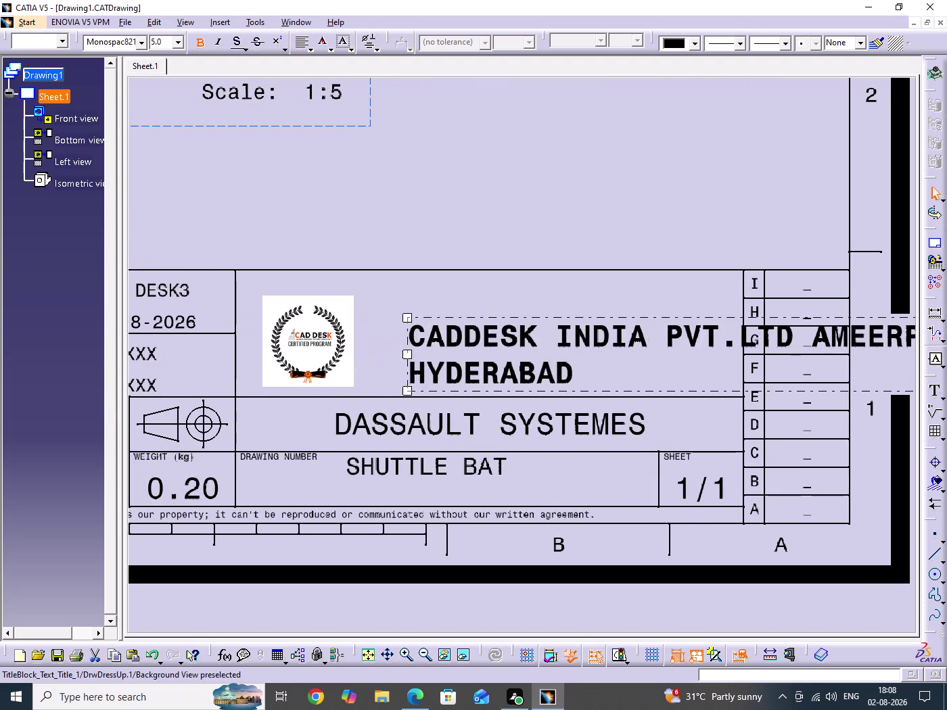
drag(658, 333, 596, 318)
scroll(down, 3)
middle_drag(518, 297, 519, 335)
click(518, 297)
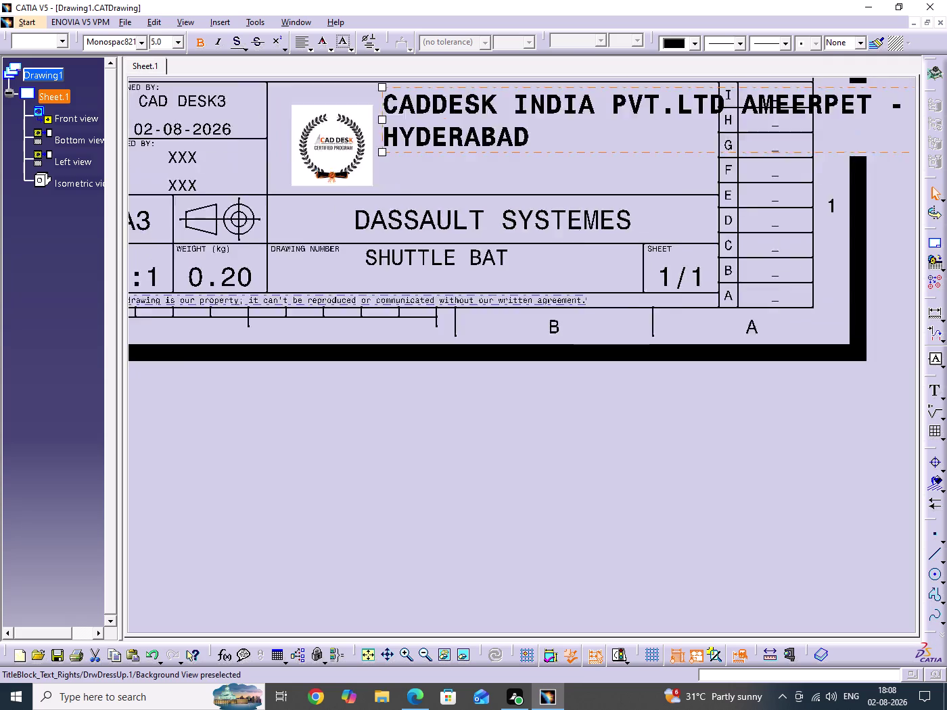
middle_drag(518, 336, 518, 339)
middle_drag(512, 345, 431, 389)
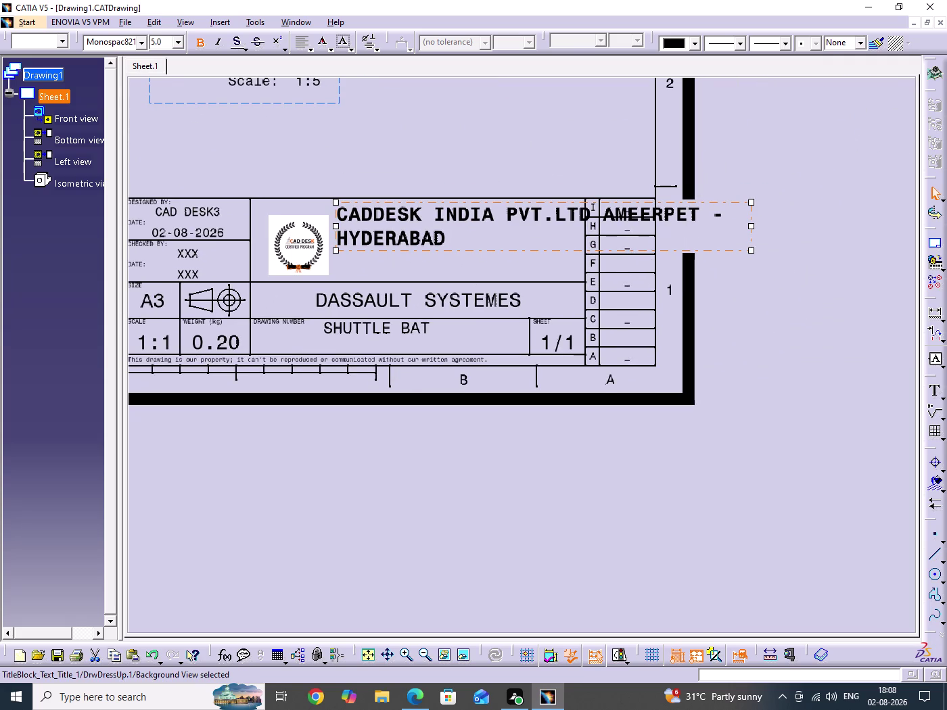
Narrow the title frame so it wraps, then position it in its cell beside the logo.
drag(754, 226, 569, 225)
click(777, 306)
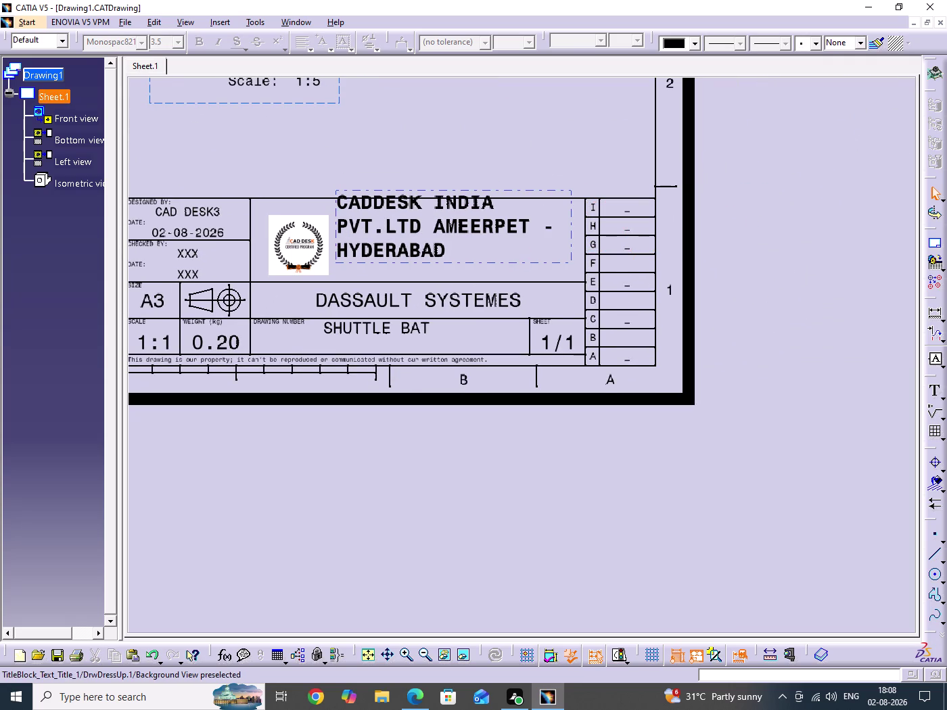
middle_drag(523, 295, 523, 352)
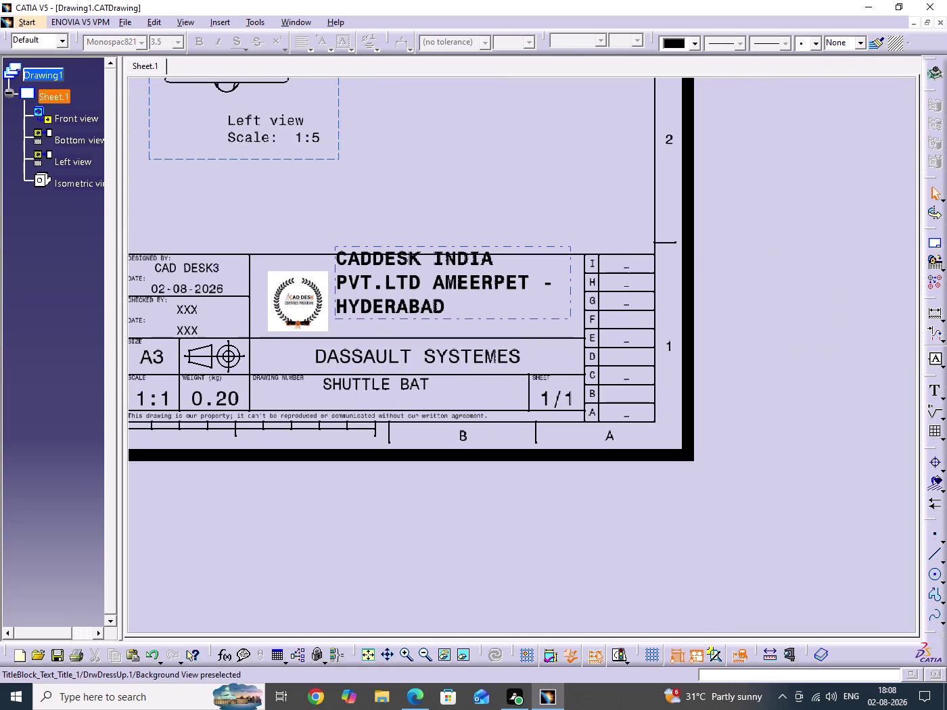
drag(523, 301, 528, 320)
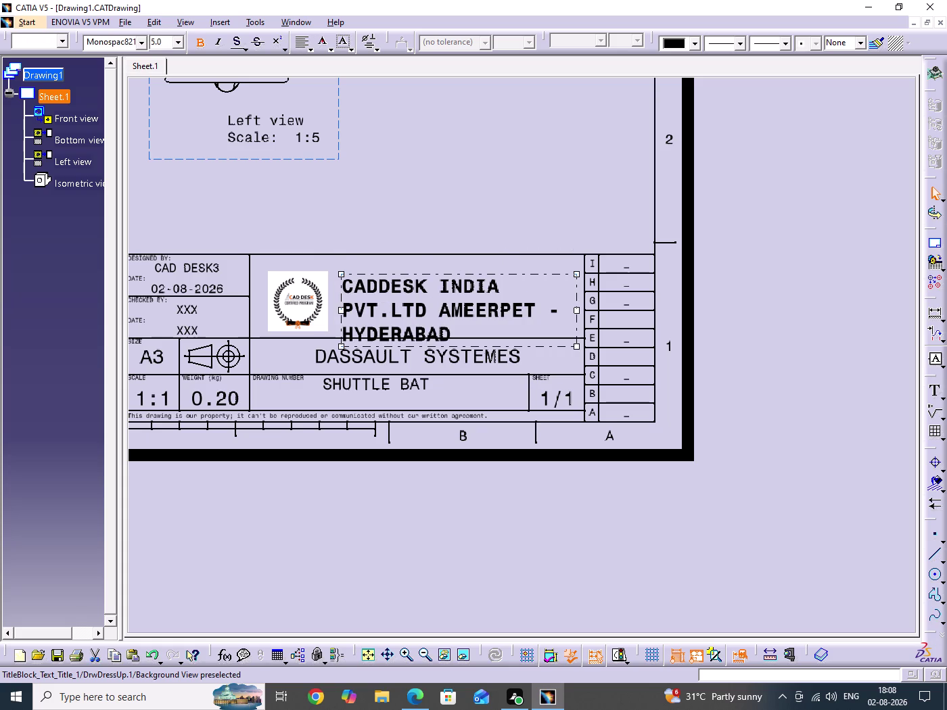
drag(528, 321, 531, 316)
drag(531, 316, 533, 316)
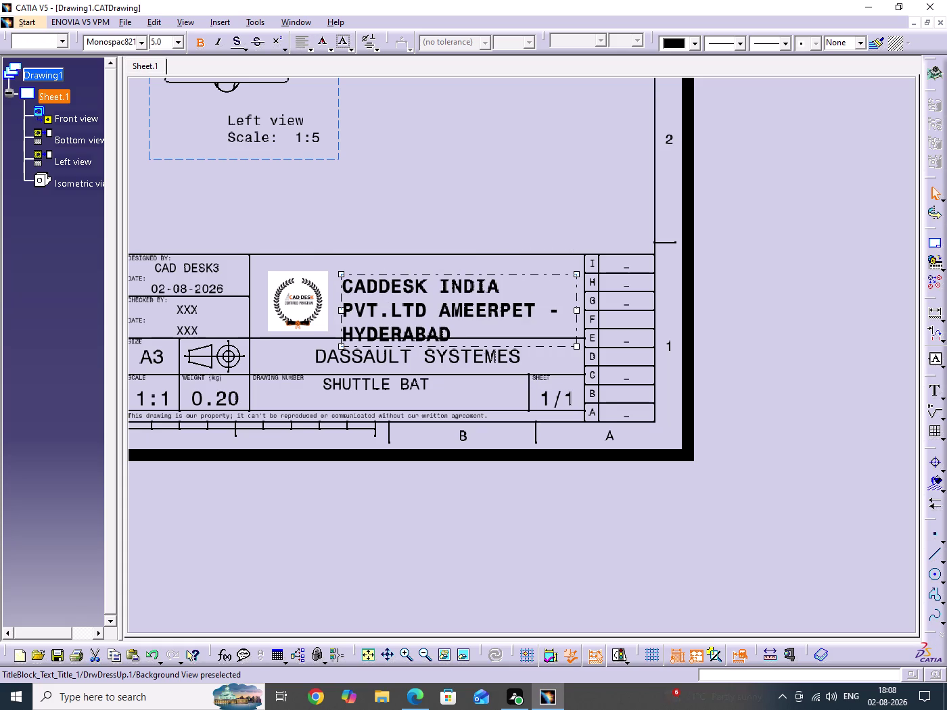
drag(533, 316, 535, 314)
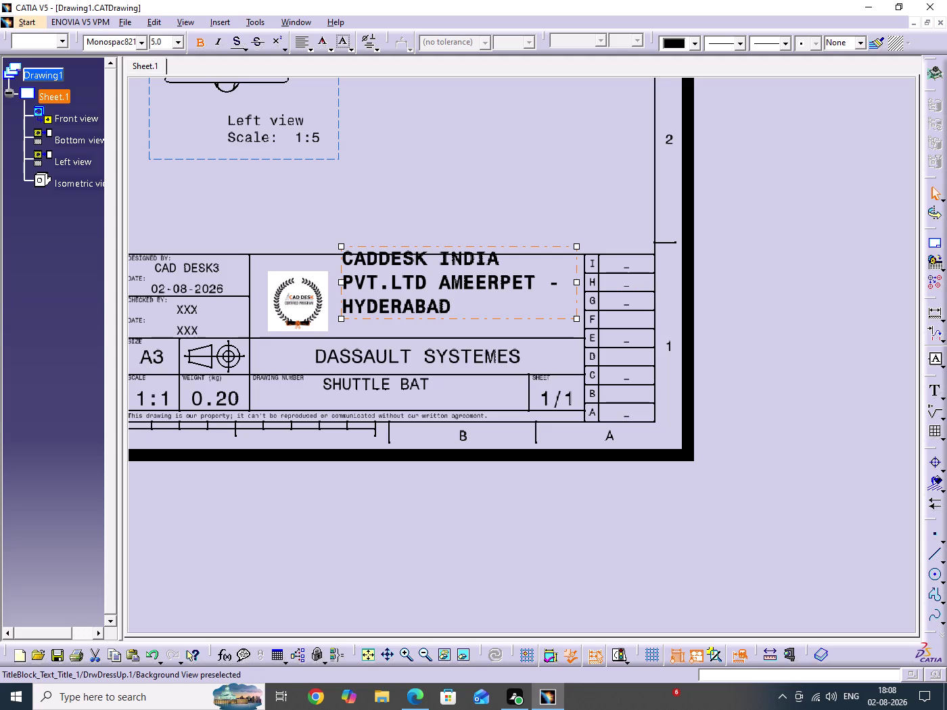
drag(578, 322, 572, 297)
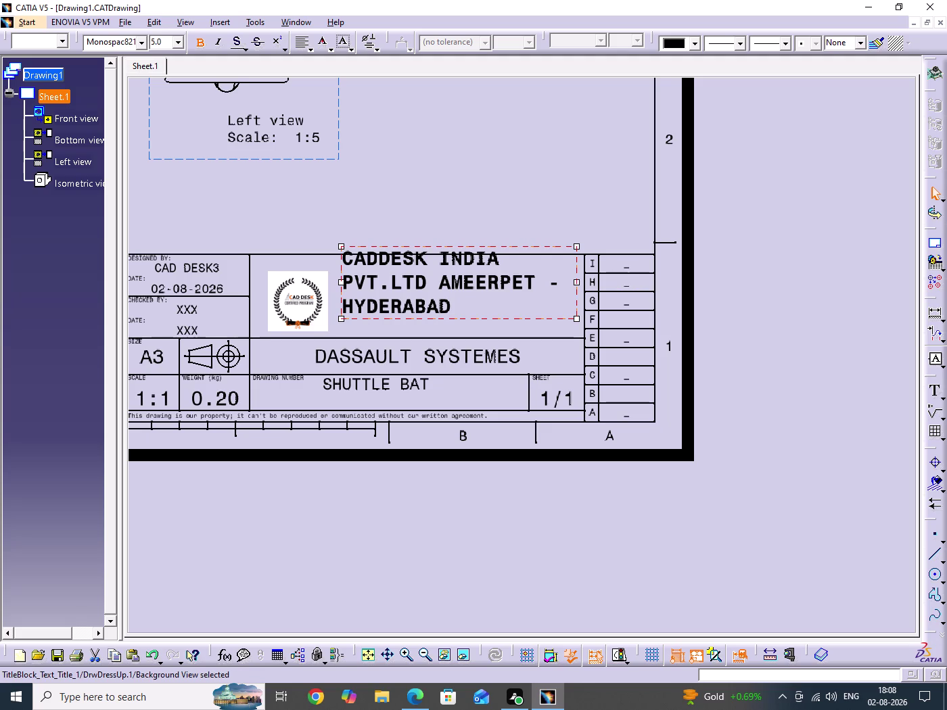
Widen the title frame so the name wraps onto exactly two lines.
drag(573, 298, 569, 292)
drag(579, 321, 570, 307)
drag(571, 308, 566, 290)
drag(578, 283, 621, 284)
click(804, 337)
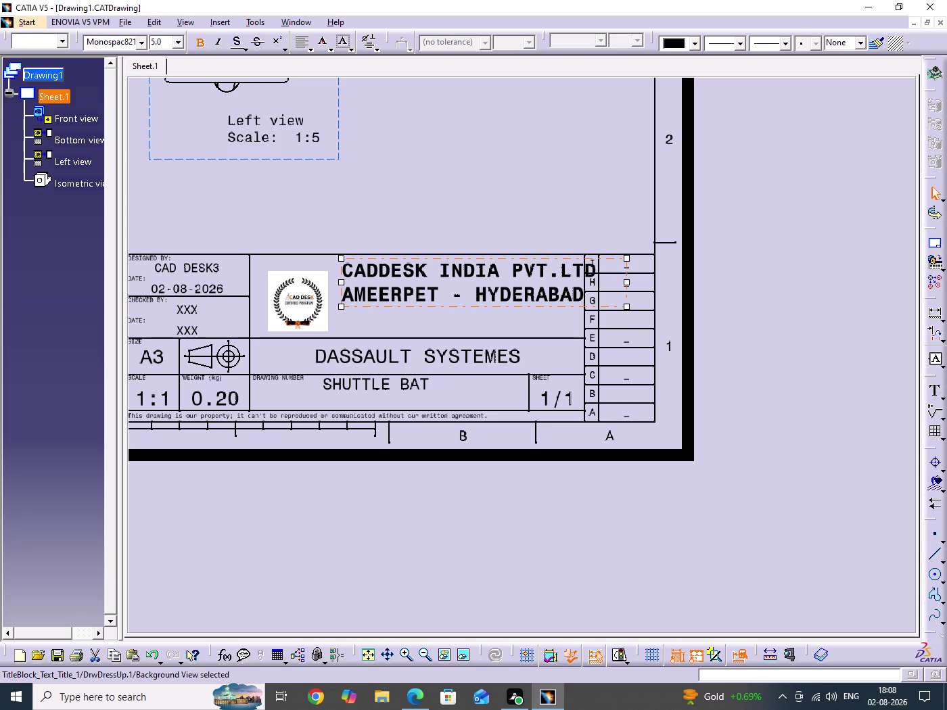
middle_drag(705, 349, 777, 335)
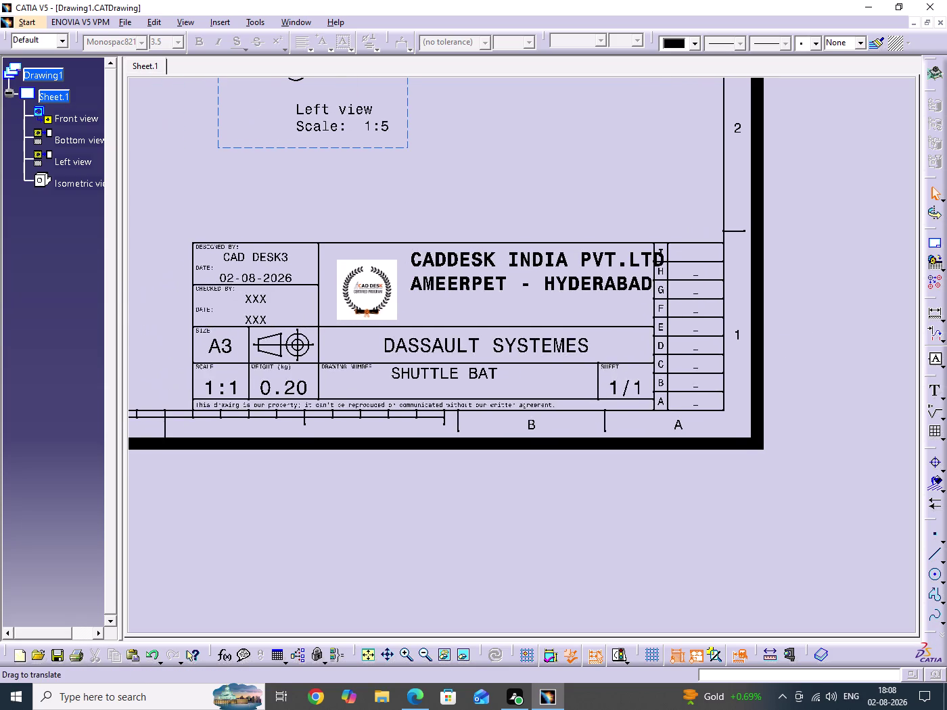
Pan to the CADDESK logo, open it in Image Editor, then close the editor.
middle_drag(795, 329, 793, 348)
click(795, 329)
middle_drag(674, 395, 713, 446)
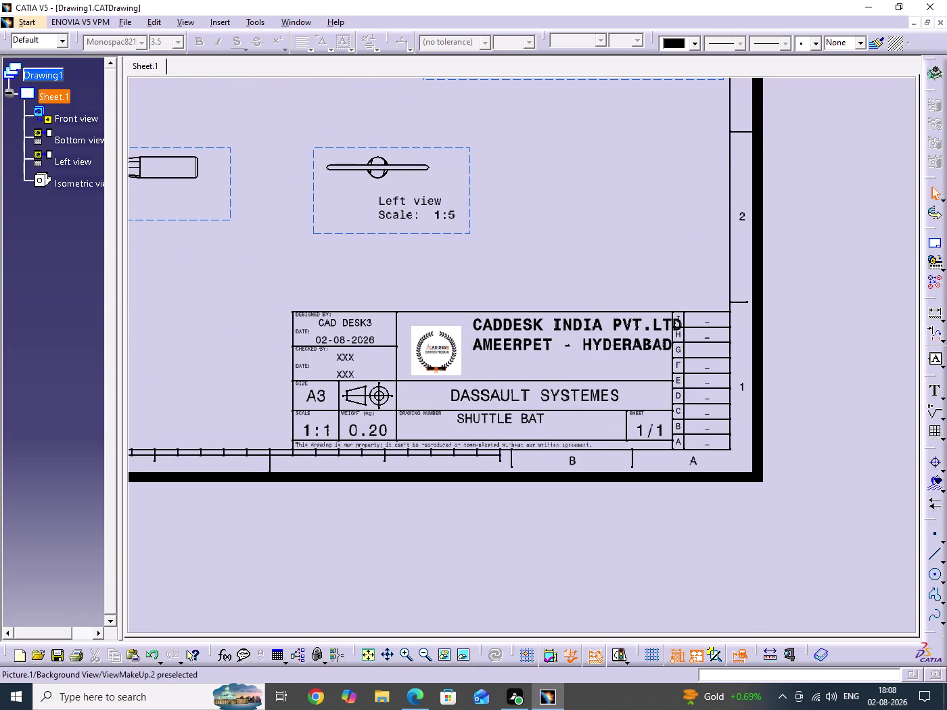
double_click(438, 349)
middle_drag(473, 343, 478, 332)
click(473, 344)
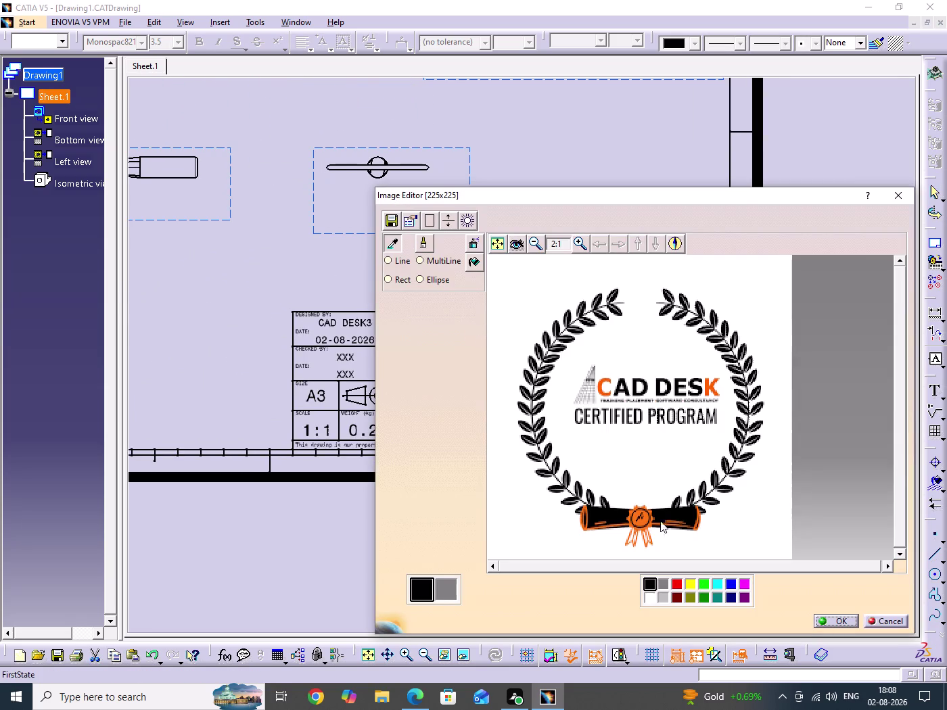
click(839, 625)
Select the logo and shrink it by dragging its corner handles.
middle_drag(492, 356, 500, 335)
click(492, 356)
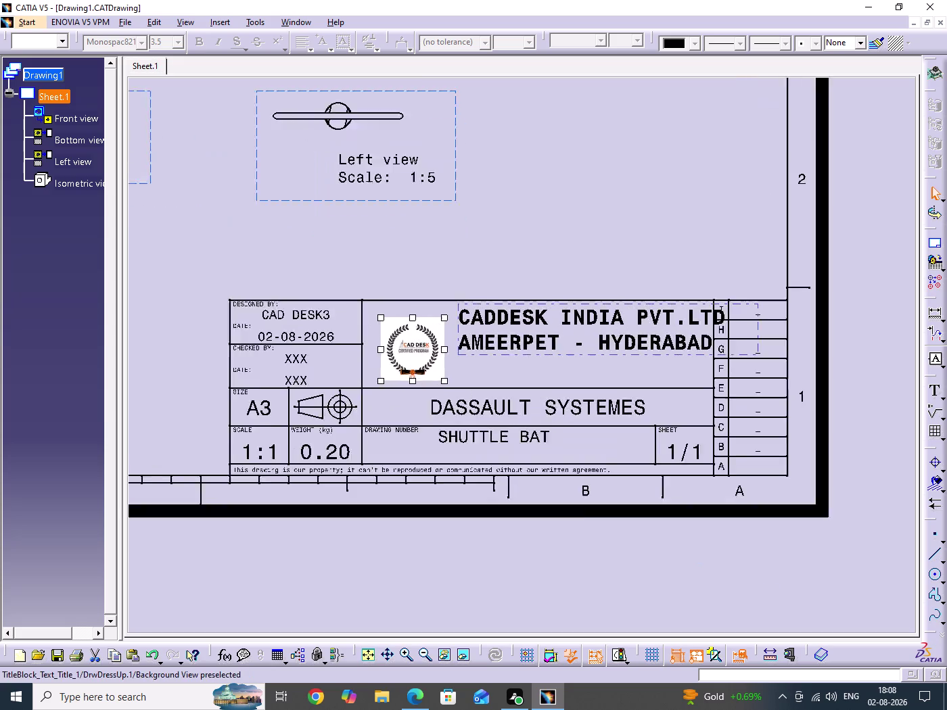
middle_drag(500, 335, 504, 307)
middle_drag(470, 364, 542, 387)
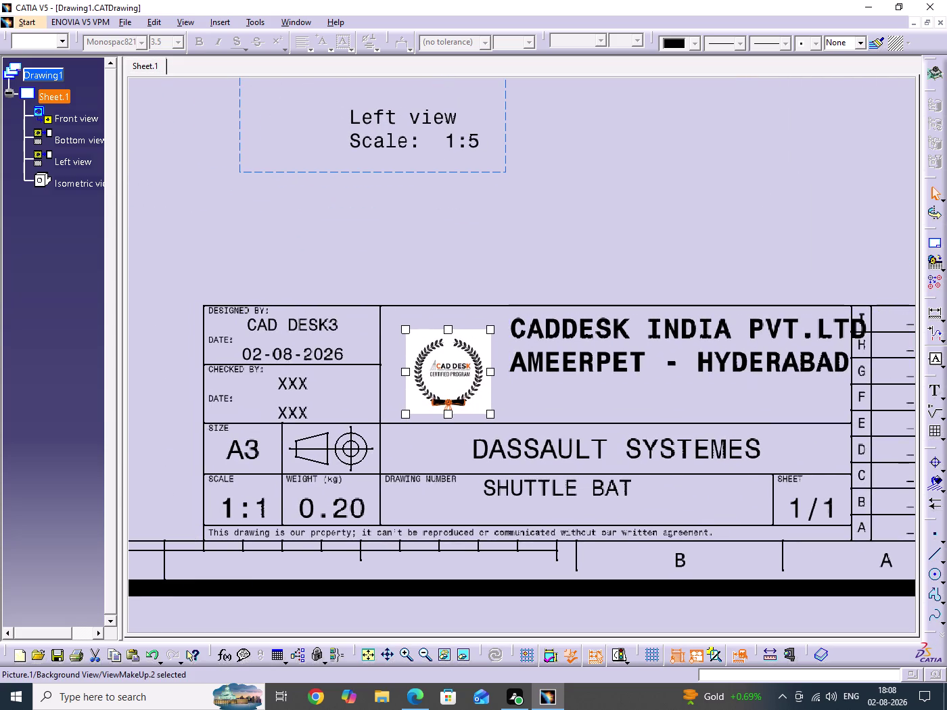
drag(492, 330, 483, 342)
drag(446, 374, 429, 362)
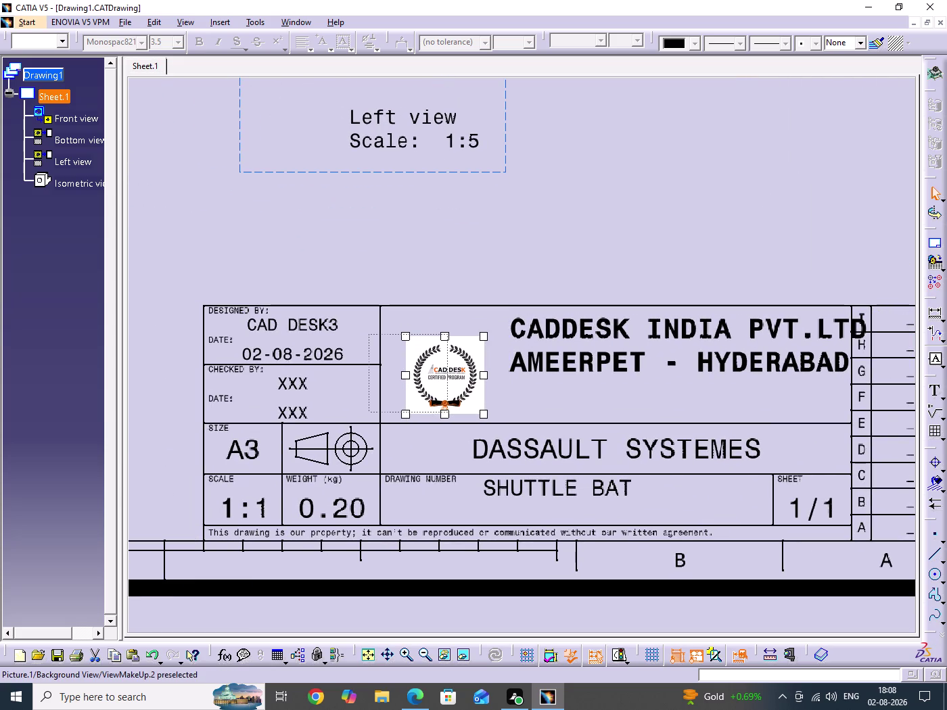
drag(429, 361, 433, 354)
drag(488, 336, 466, 356)
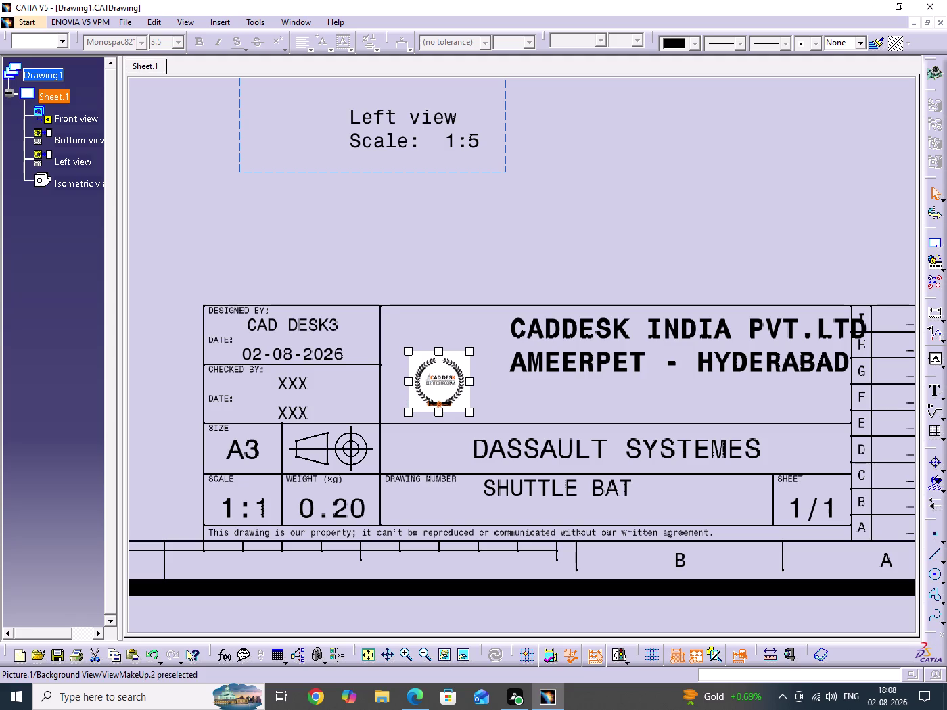
Settle the logo's final size and position in its cell, then pan to the company title.
drag(442, 385, 424, 371)
drag(425, 371, 426, 361)
drag(427, 361, 430, 361)
click(597, 246)
middle_drag(609, 293, 379, 275)
click(547, 329)
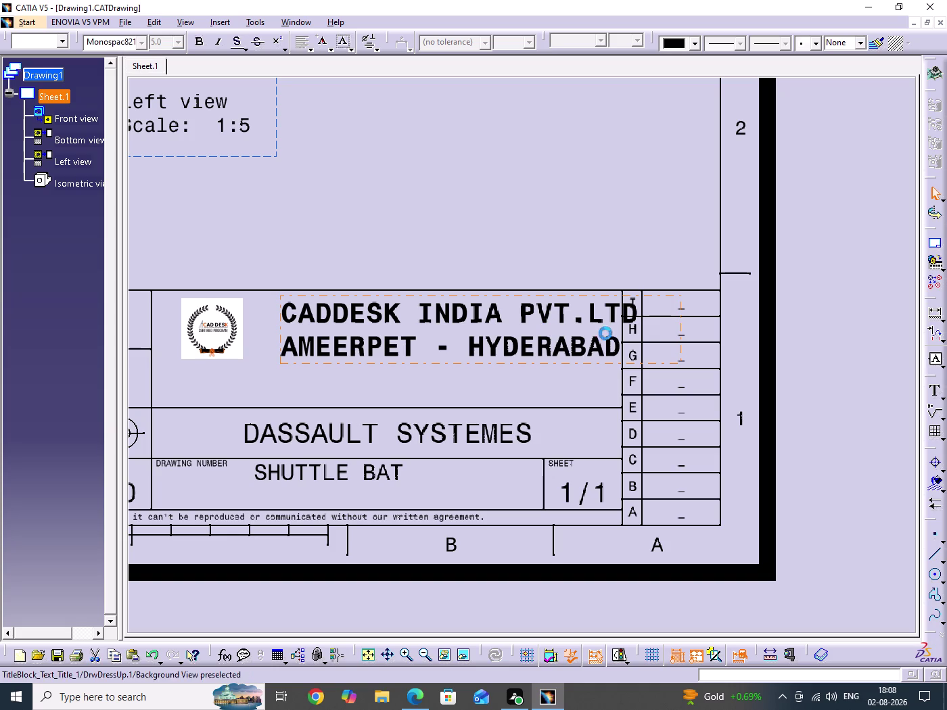
Resize the company title's text frame, keeping the name on two lines.
drag(683, 296, 661, 306)
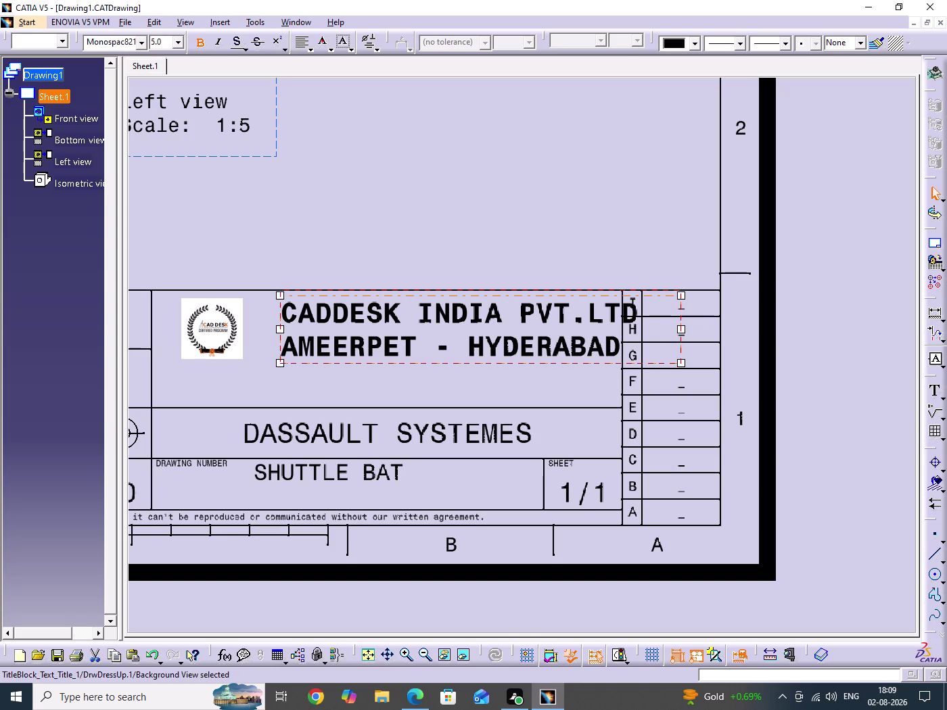
drag(661, 306, 617, 304)
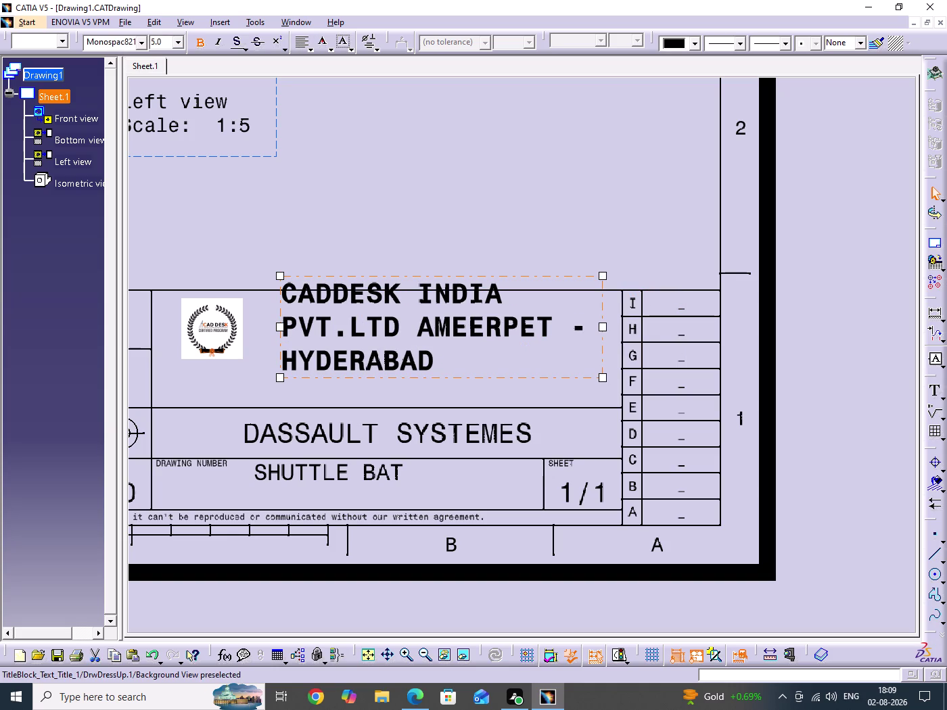
drag(603, 330, 628, 332)
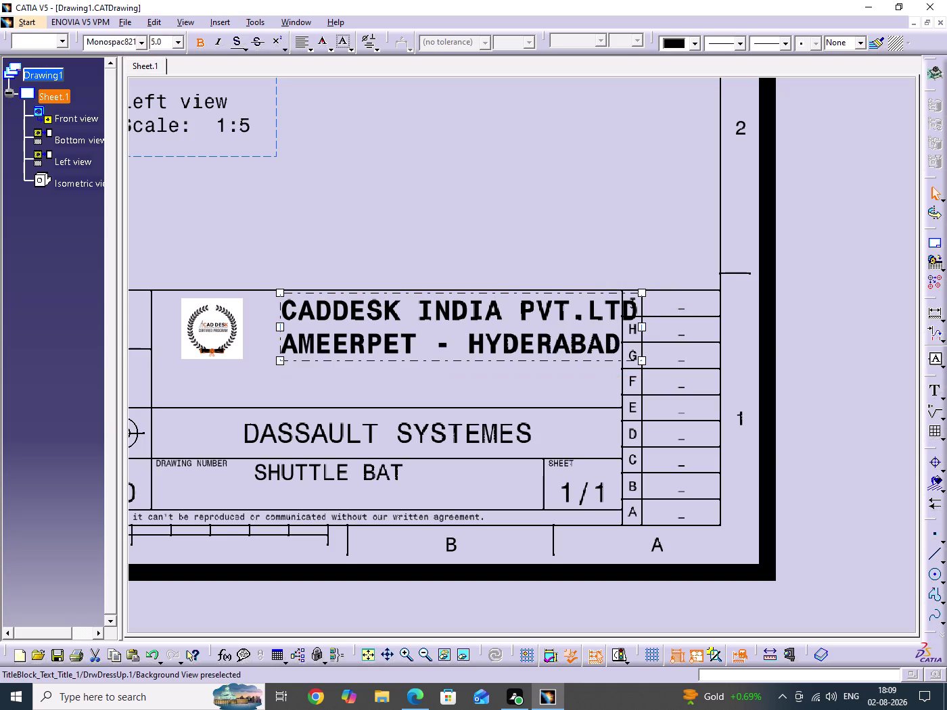
drag(494, 338, 471, 350)
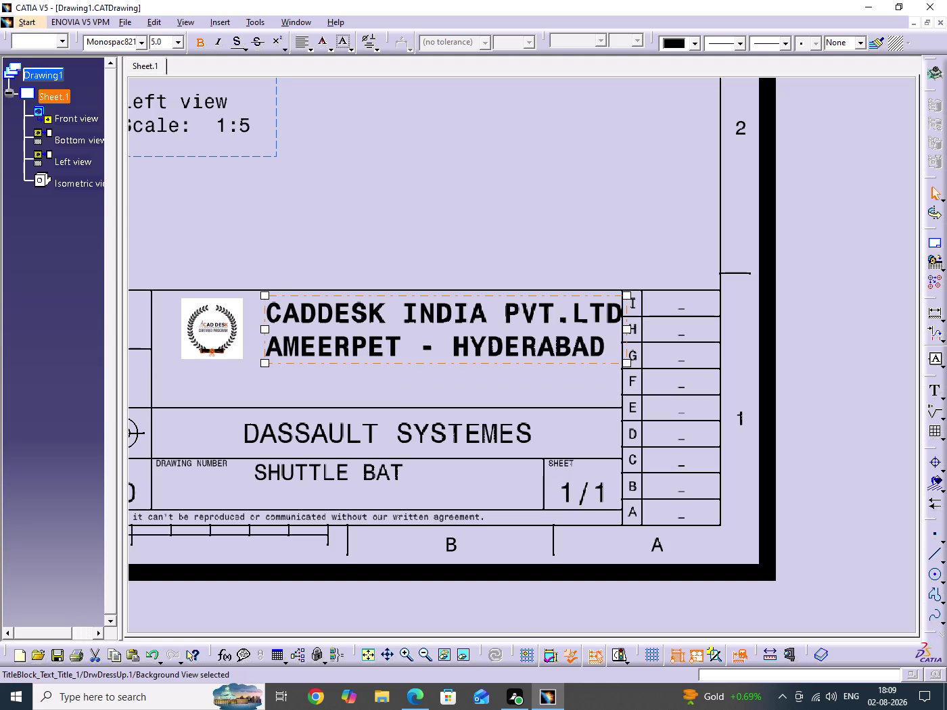
click(637, 214)
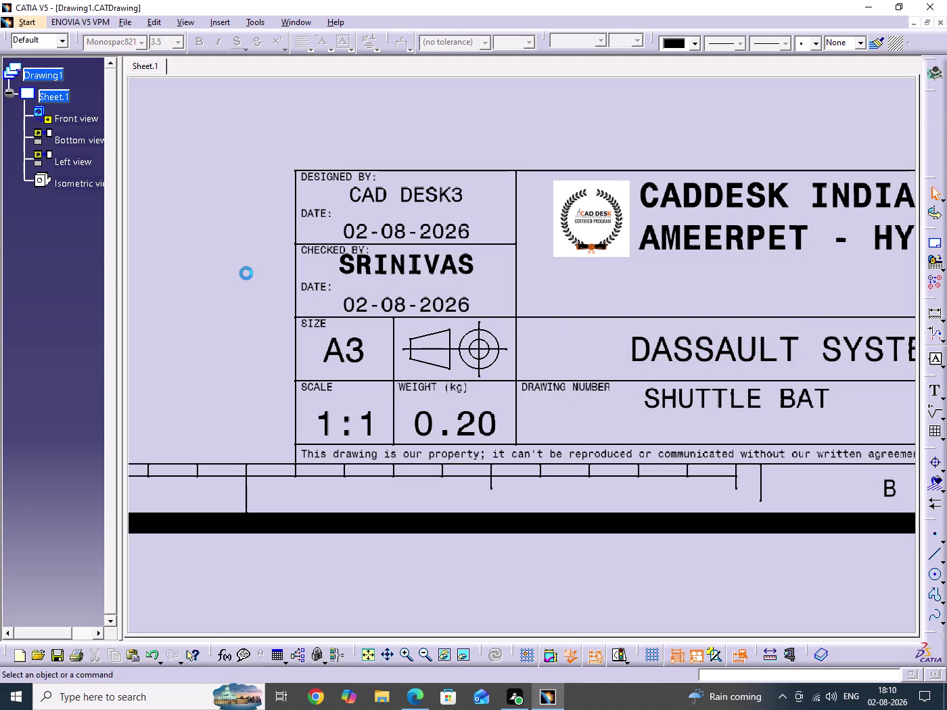
Zoom out from the title block and save the drawing.
middle_drag(554, 273, 554, 348)
click(554, 273)
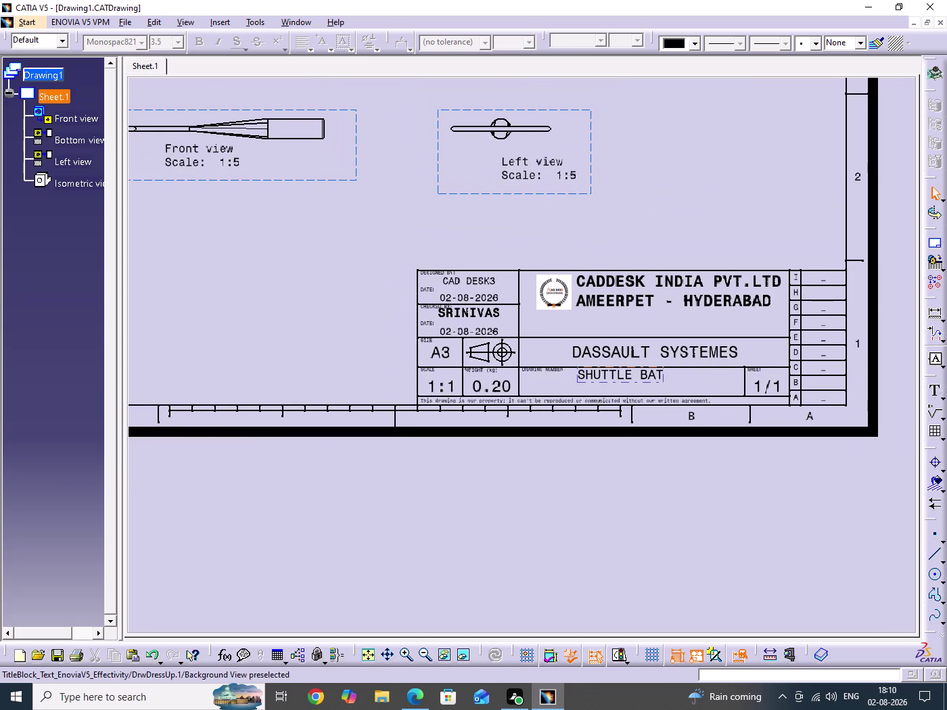
middle_drag(618, 384, 548, 436)
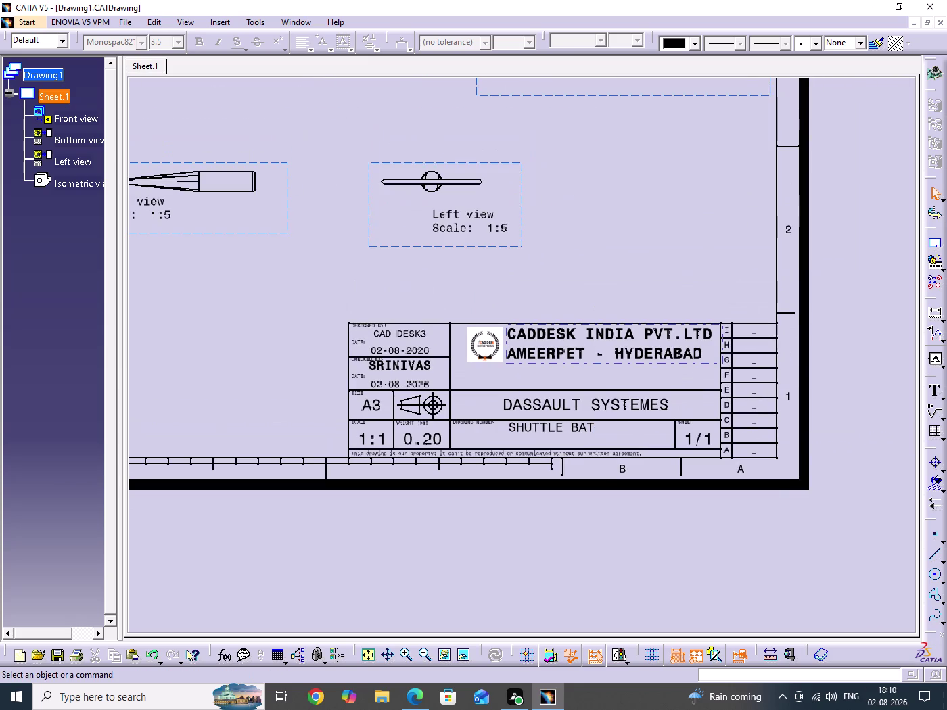
key(ctrl+s)
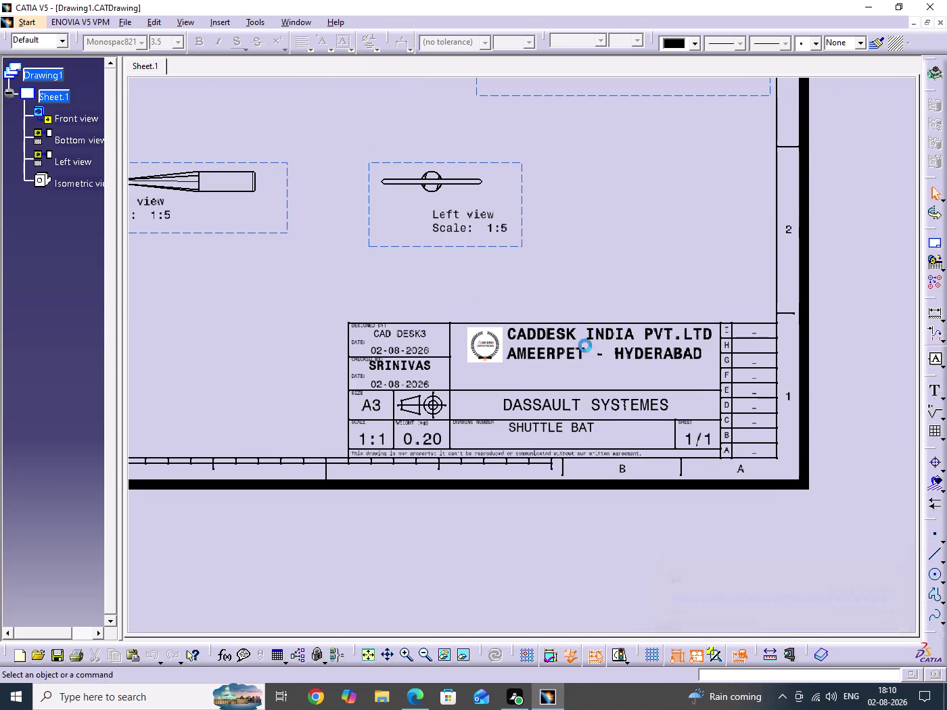
Bring the whole sheet into view and open the Edit menu.
middle_drag(655, 247, 647, 330)
click(655, 248)
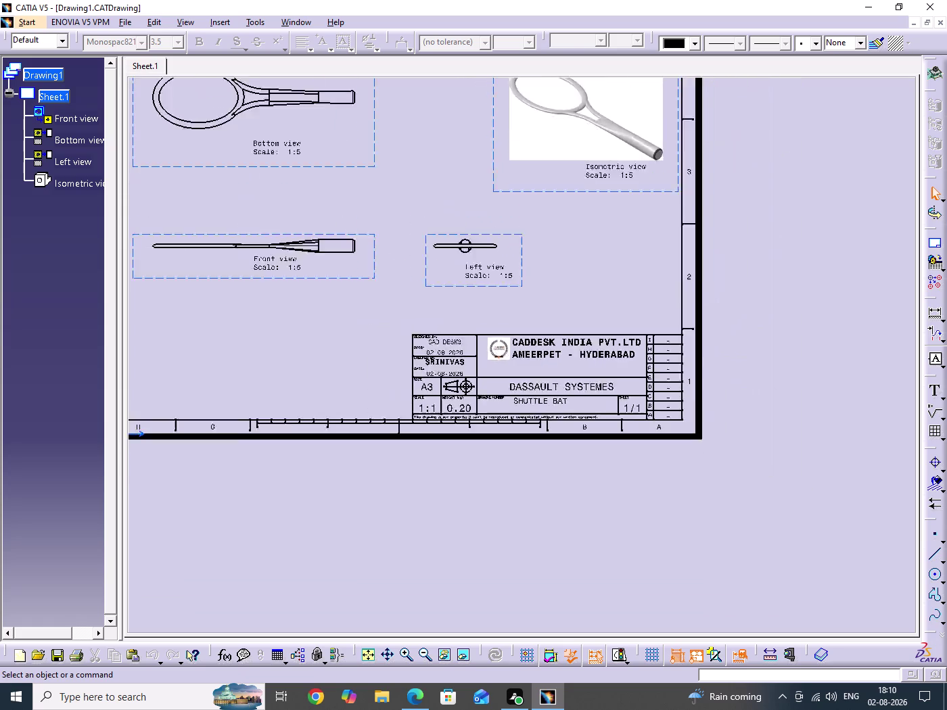
middle_drag(646, 330, 645, 372)
middle_drag(582, 353, 641, 430)
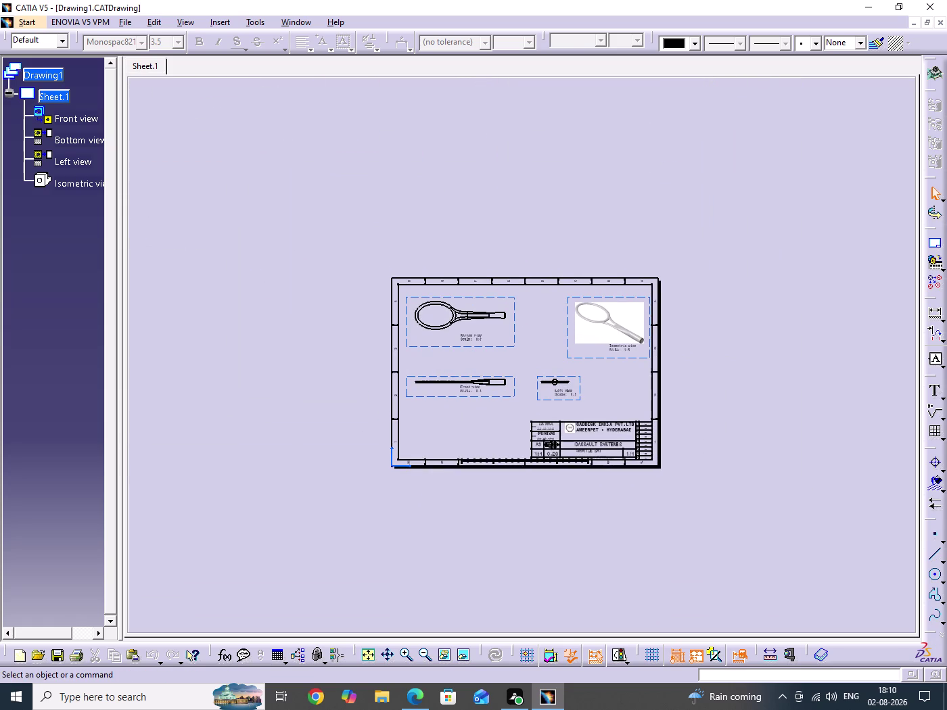
click(150, 23)
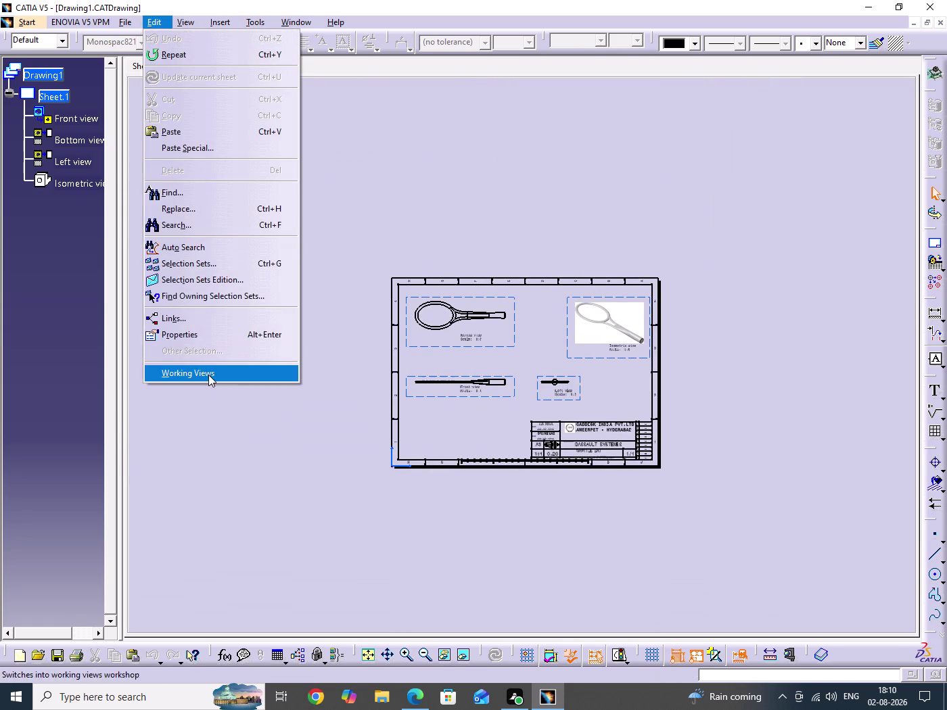
Switch to Edit > Working Views and hide the dashed view frames.
click(208, 375)
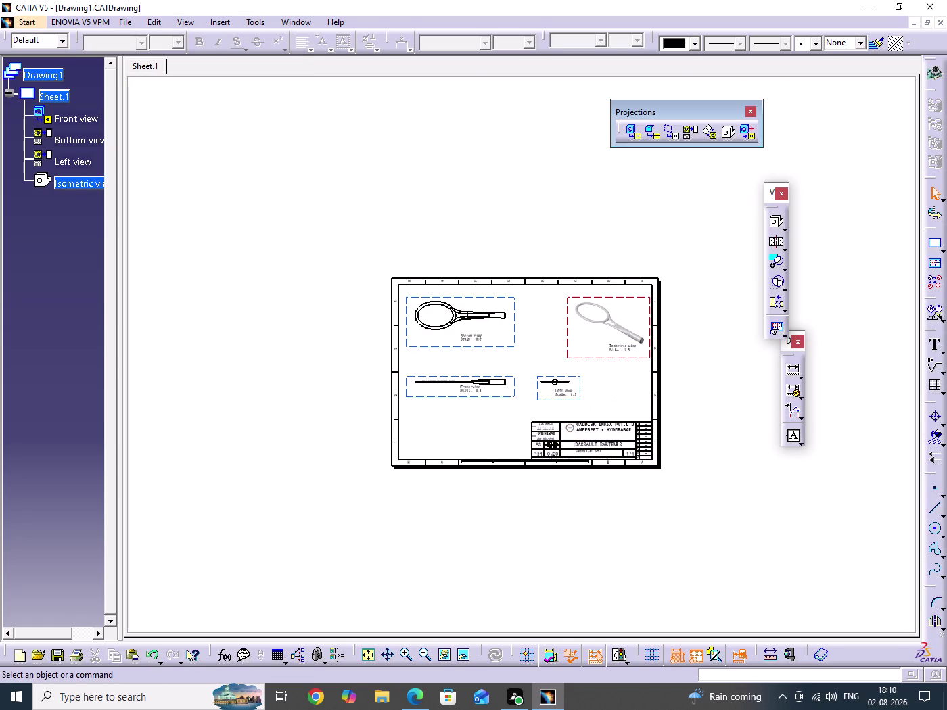
click(691, 657)
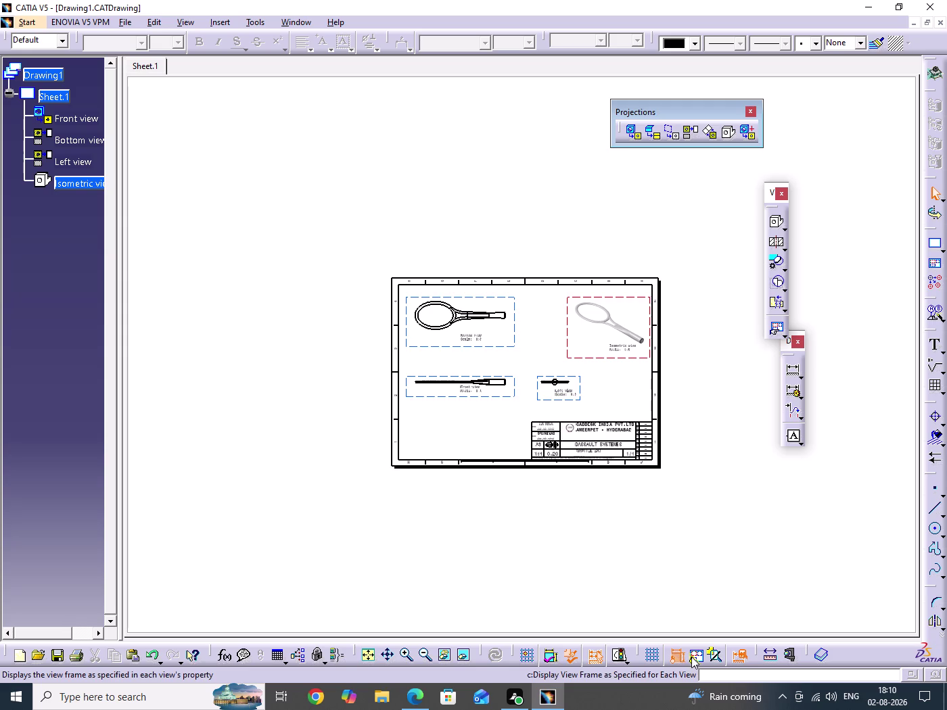
scroll(down, 3)
middle_drag(642, 473, 636, 409)
click(642, 474)
Enlarge the sheet to fill the window and turn the view frames back on.
middle_drag(612, 399, 506, 473)
middle_drag(346, 370, 384, 400)
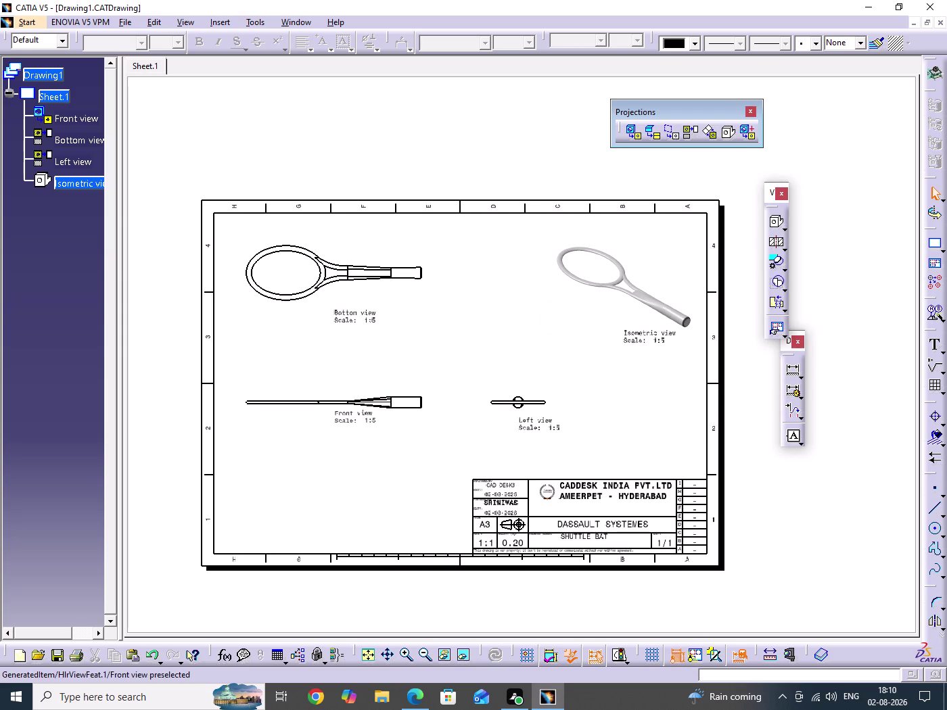
click(704, 661)
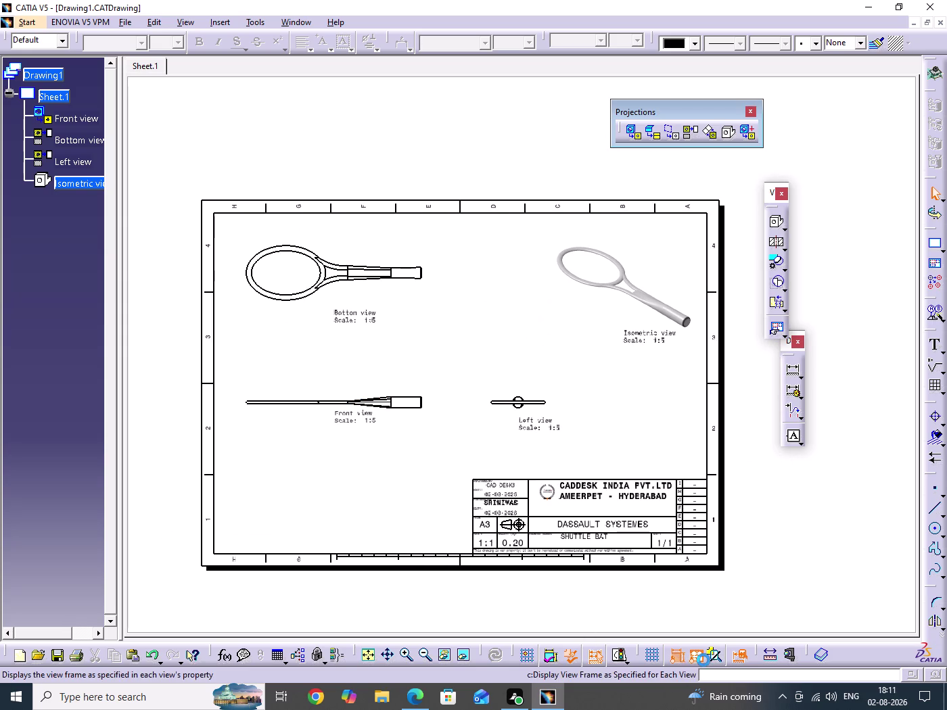
click(490, 314)
Select the Bottom, Front and Left views together and open their Properties.
click(439, 307)
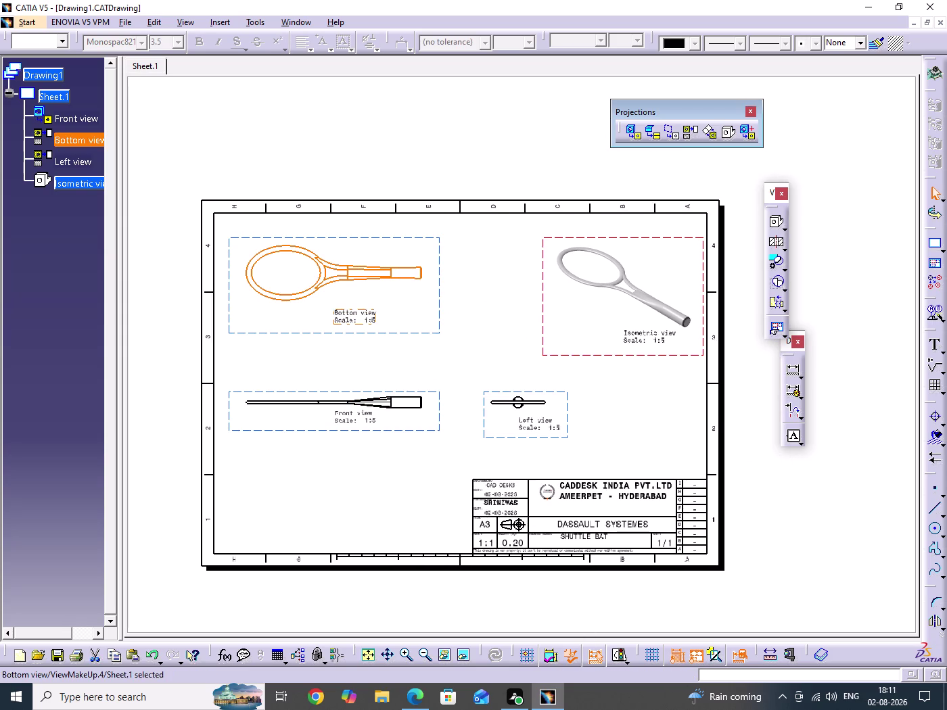
click(439, 419)
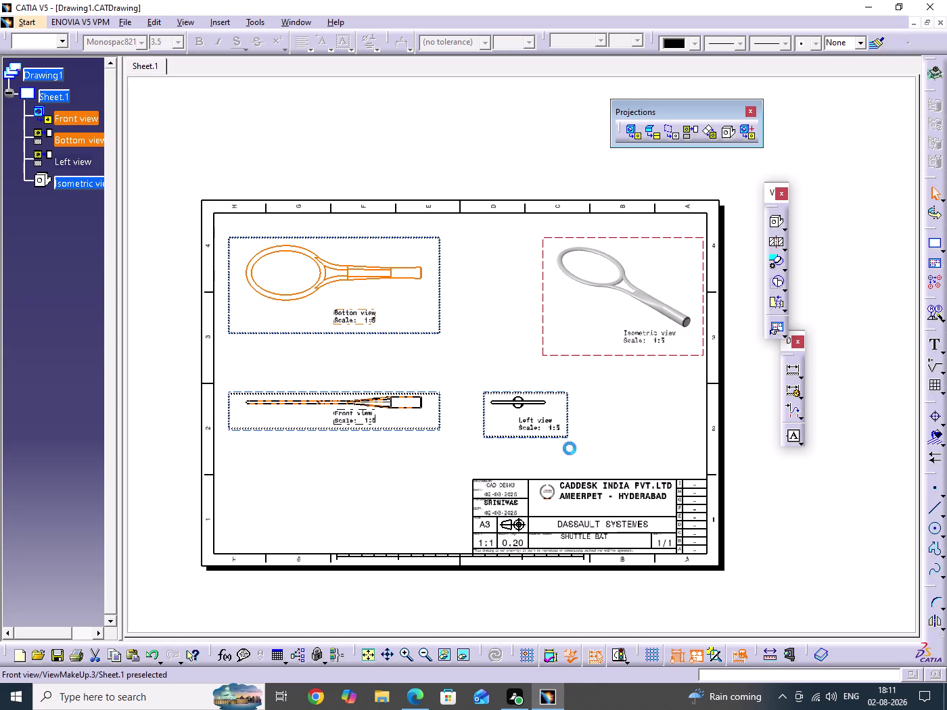
click(553, 440)
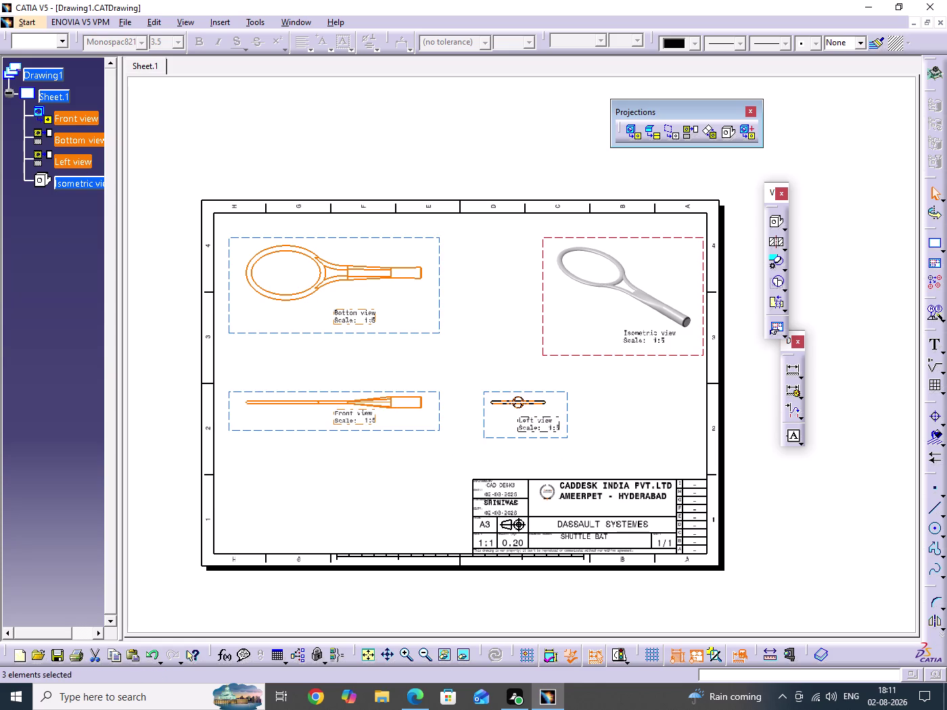
click(485, 427)
right_click(485, 428)
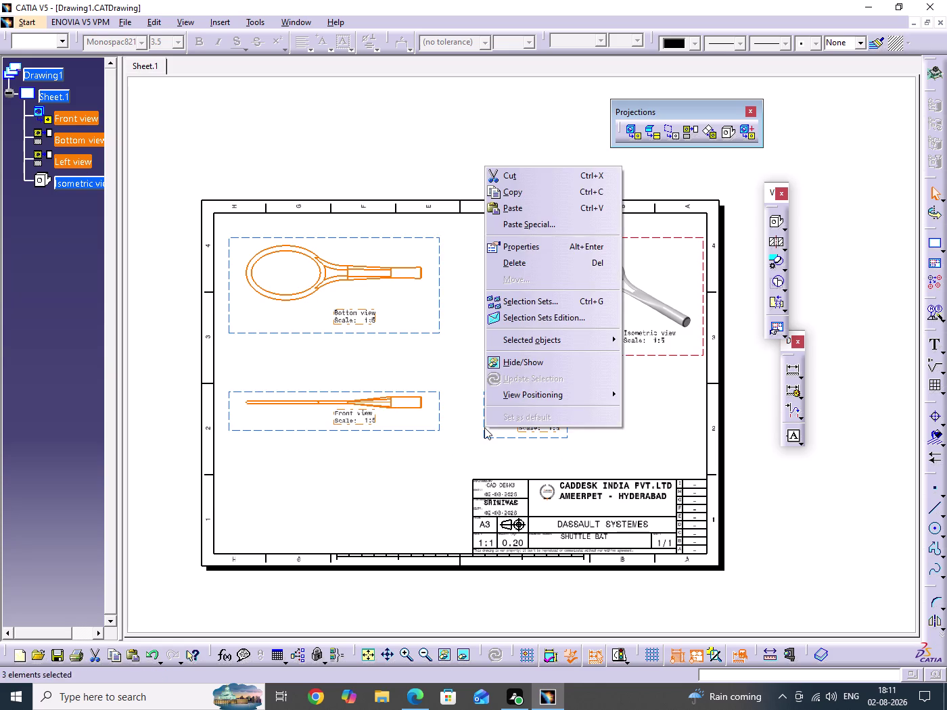
click(524, 243)
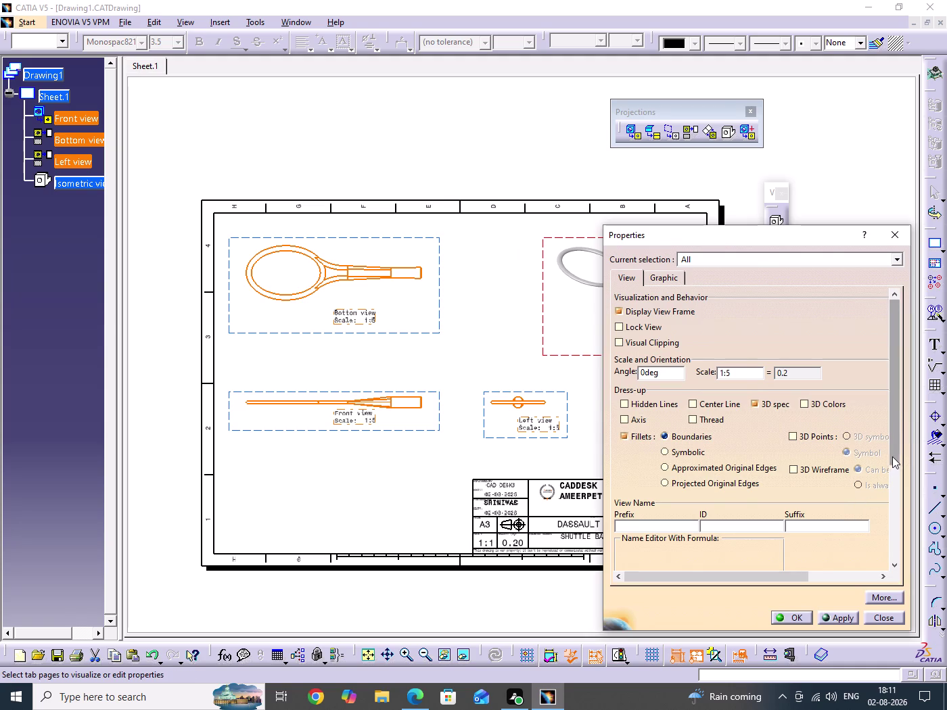
Set view generation mode to Raster with Shading with edges and apply.
drag(895, 456, 897, 571)
click(824, 503)
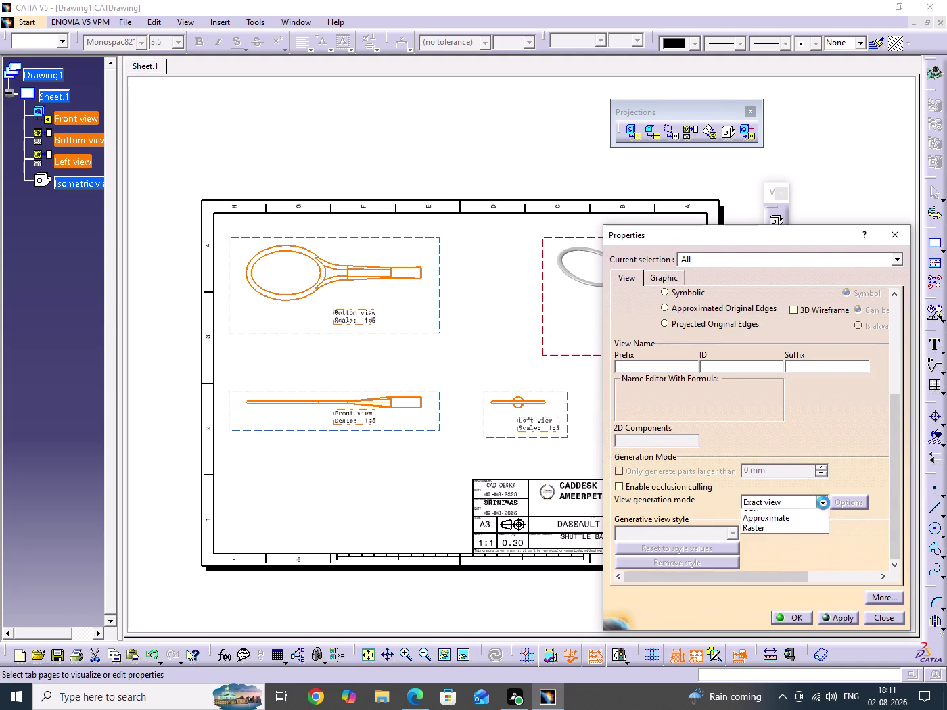
click(772, 544)
click(854, 502)
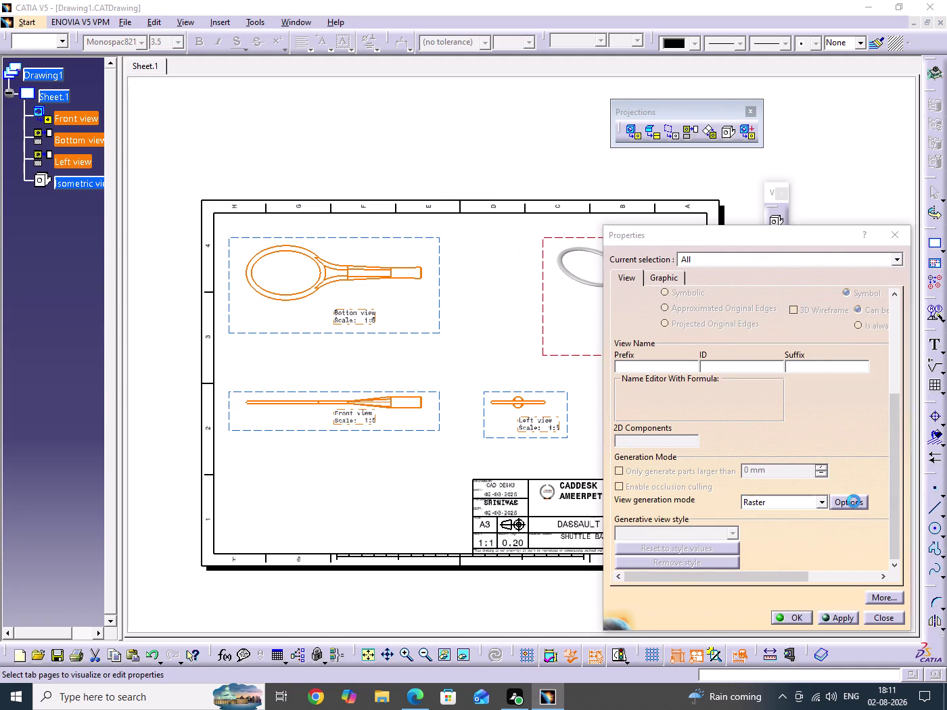
click(807, 398)
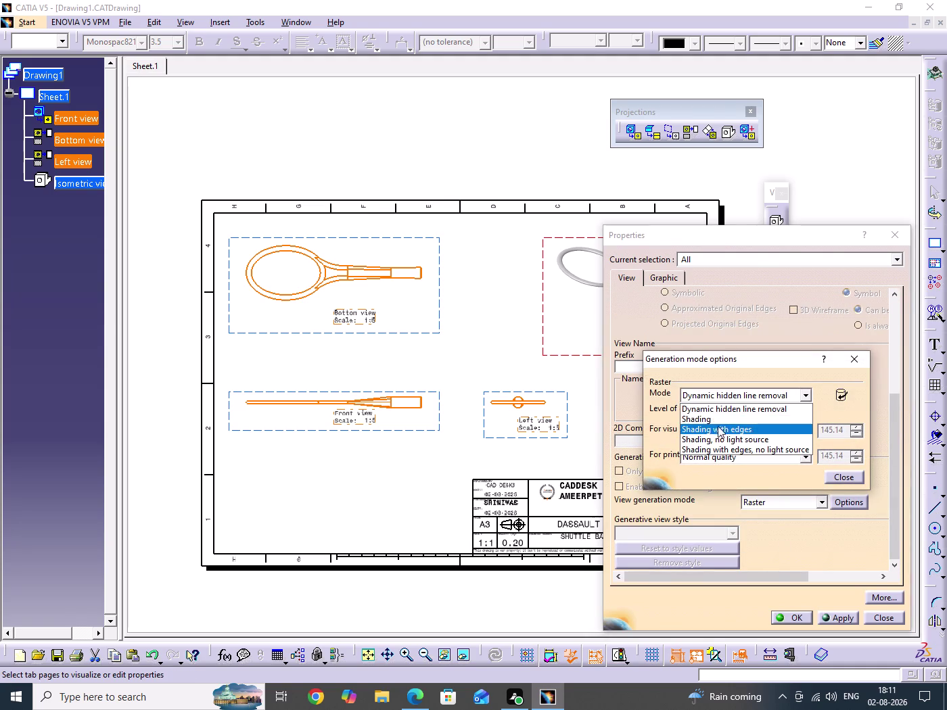
click(710, 423)
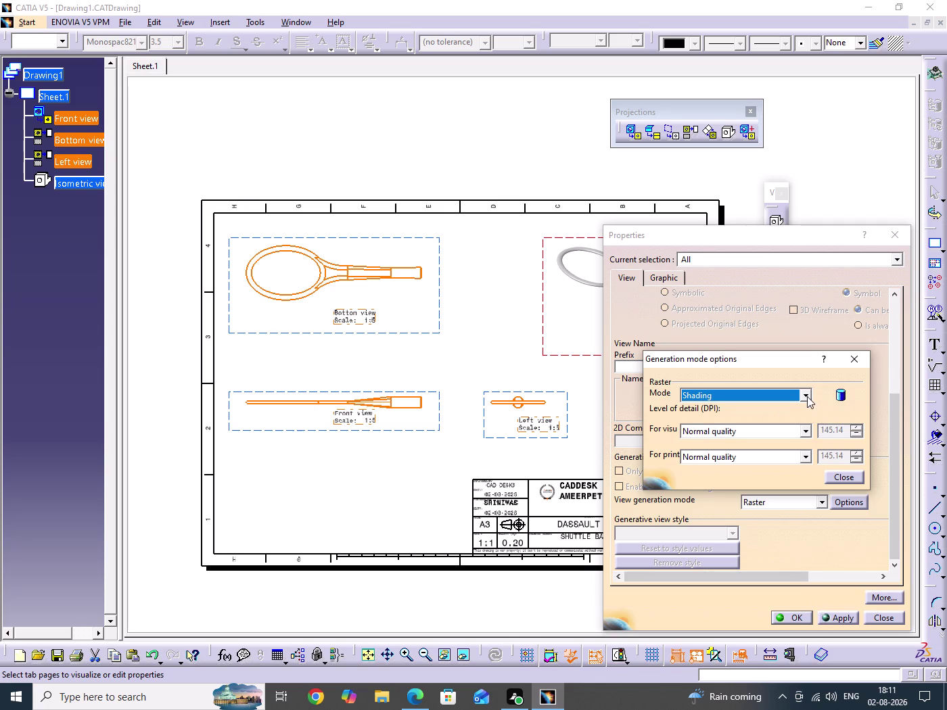
click(807, 396)
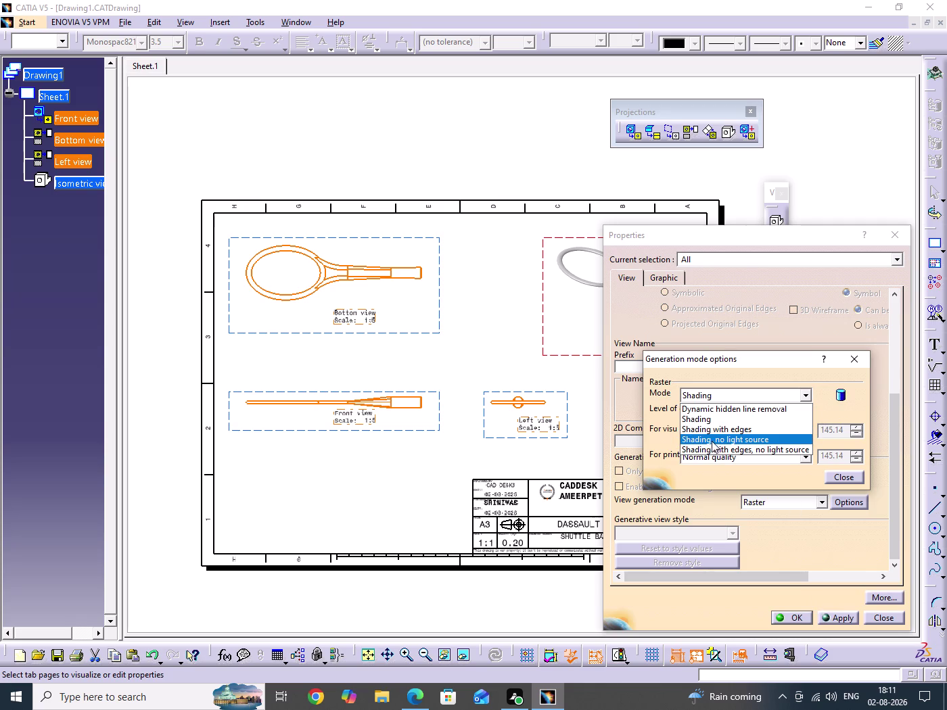
click(719, 432)
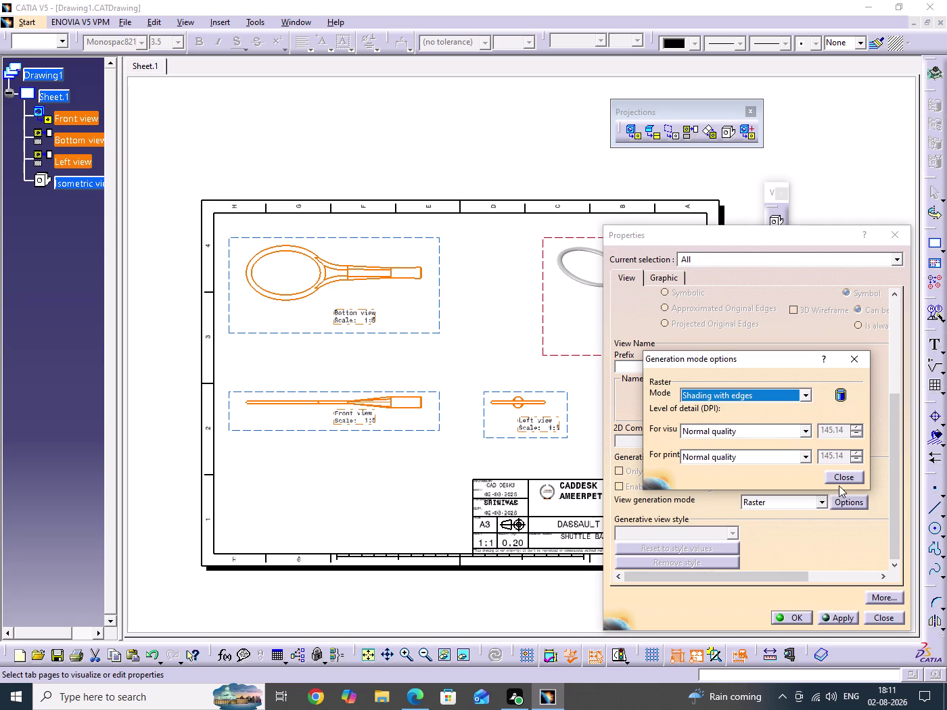
click(840, 479)
click(798, 617)
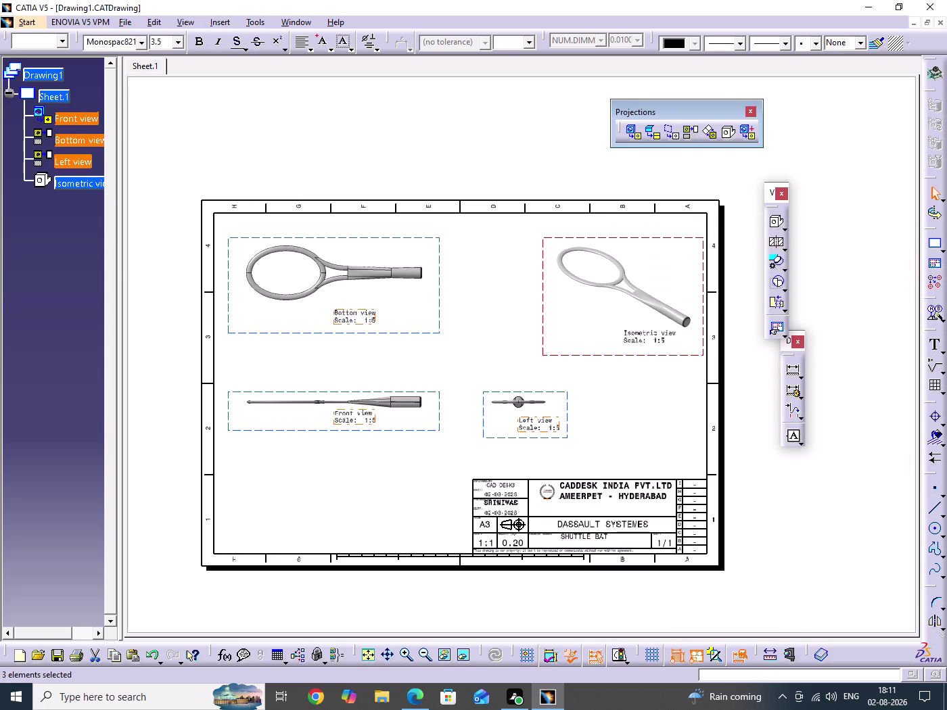
Deselect the views, hide their dashed frames, inspect the shaded views, and save the drawing.
click(498, 285)
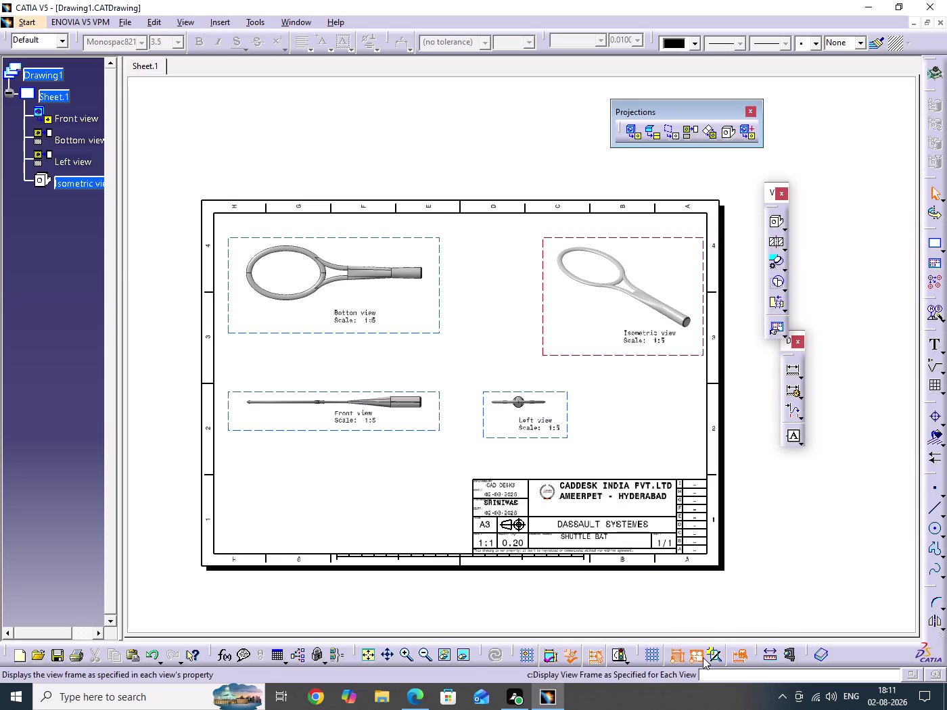
click(696, 657)
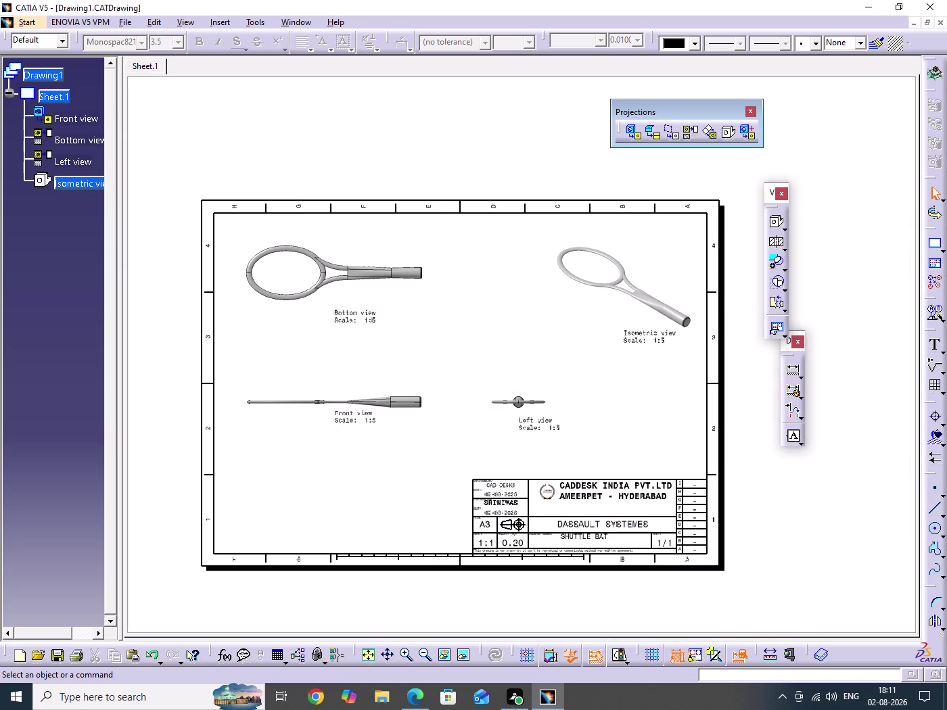
click(512, 322)
middle_drag(511, 322, 512, 315)
click(511, 323)
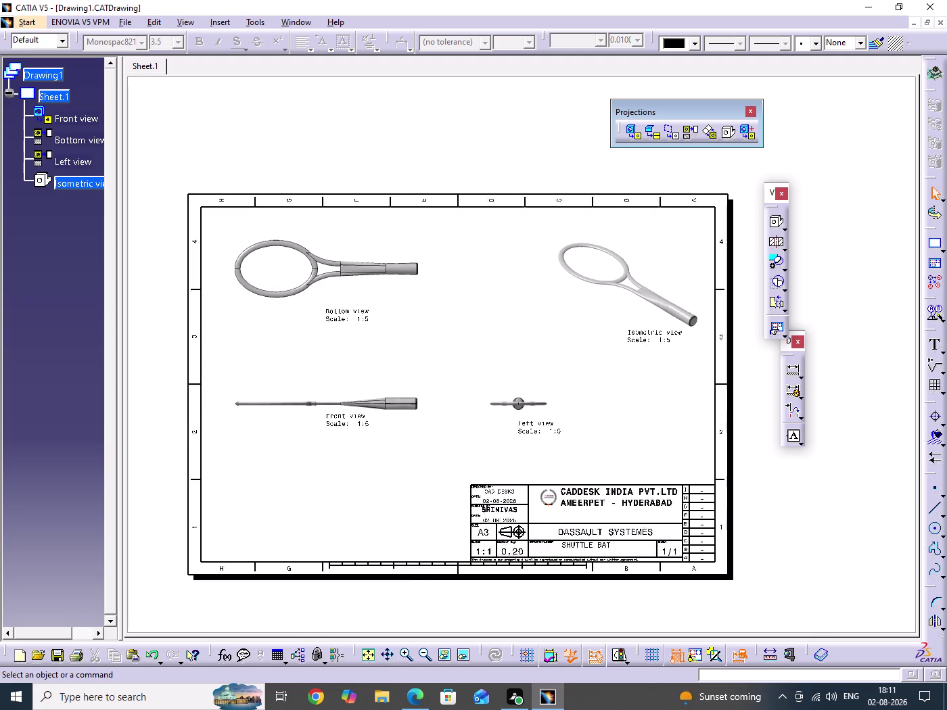
middle_drag(511, 315, 511, 277)
middle_drag(520, 365, 523, 386)
scroll(down, 3)
click(520, 365)
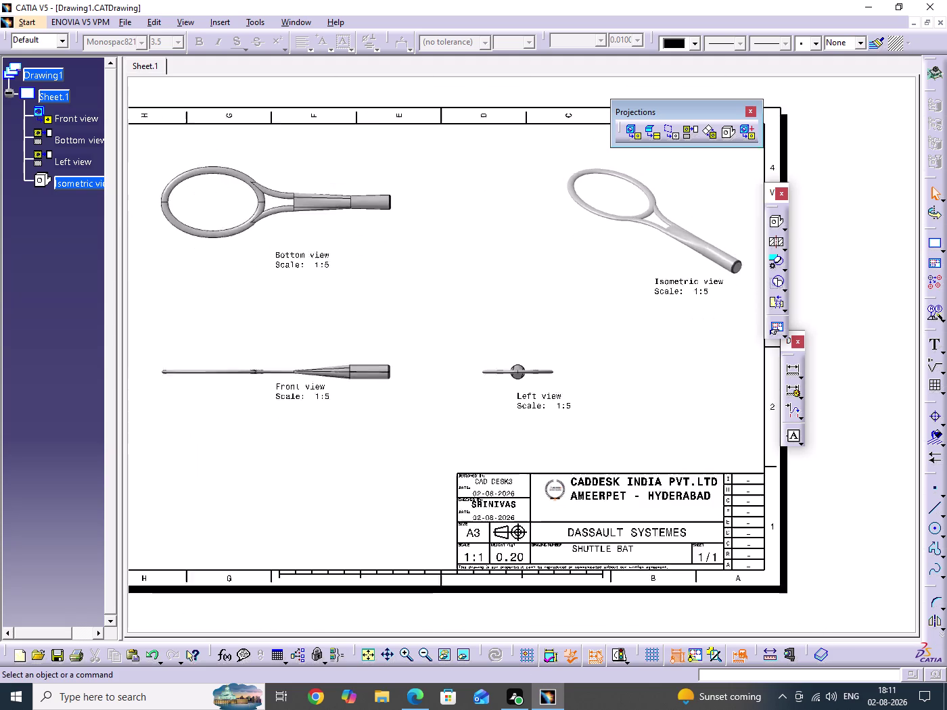
middle_drag(523, 386, 525, 406)
click(649, 391)
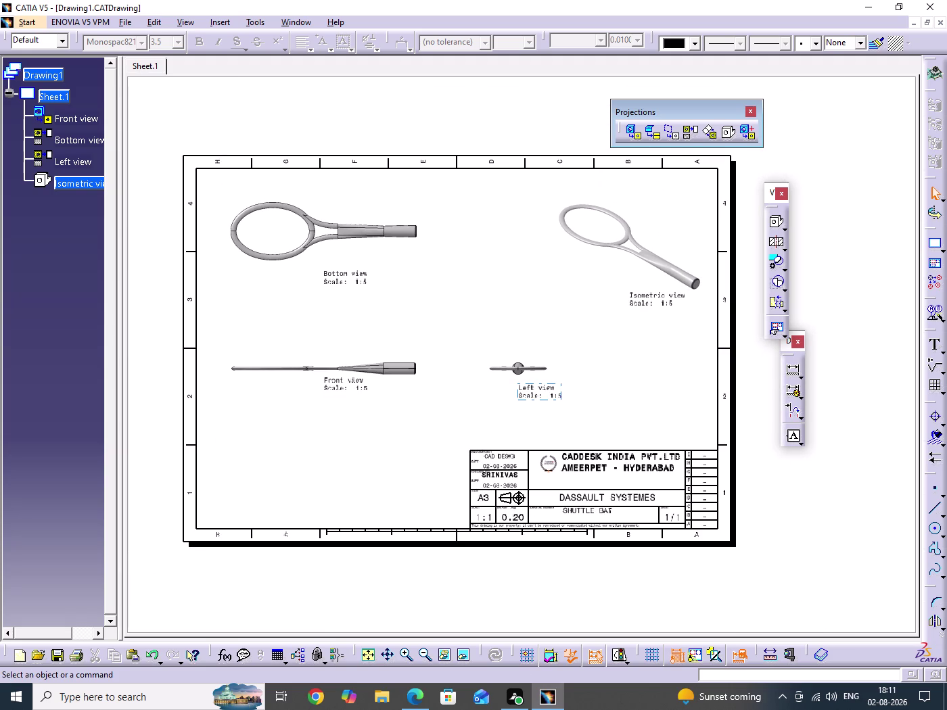
key(ctrl+s)
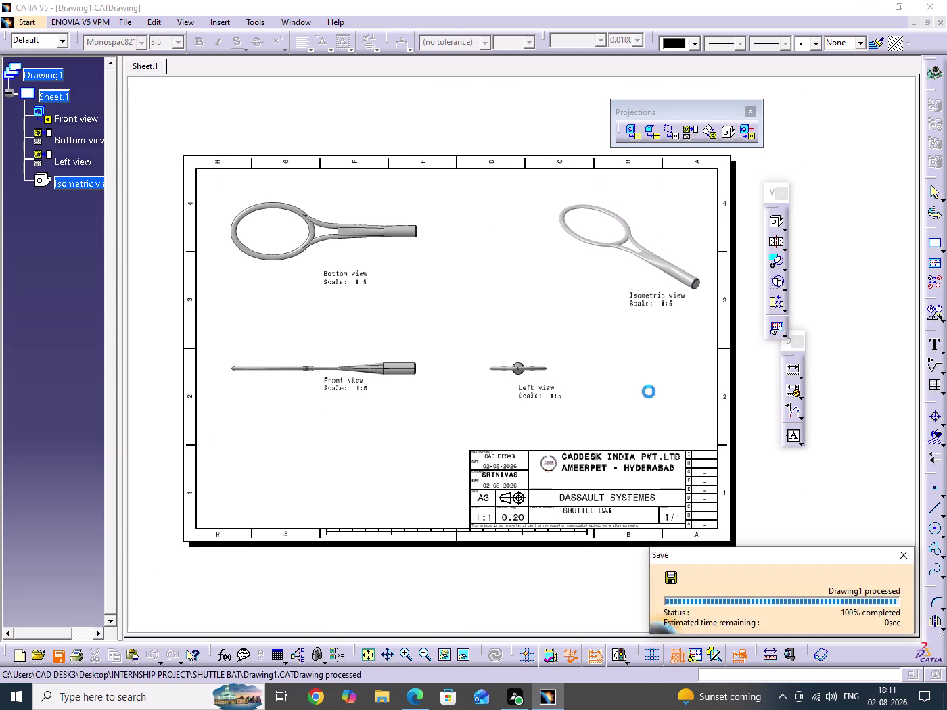
Zoom closely into the Left view, then zoom back out.
middle_drag(498, 396, 507, 283)
click(498, 397)
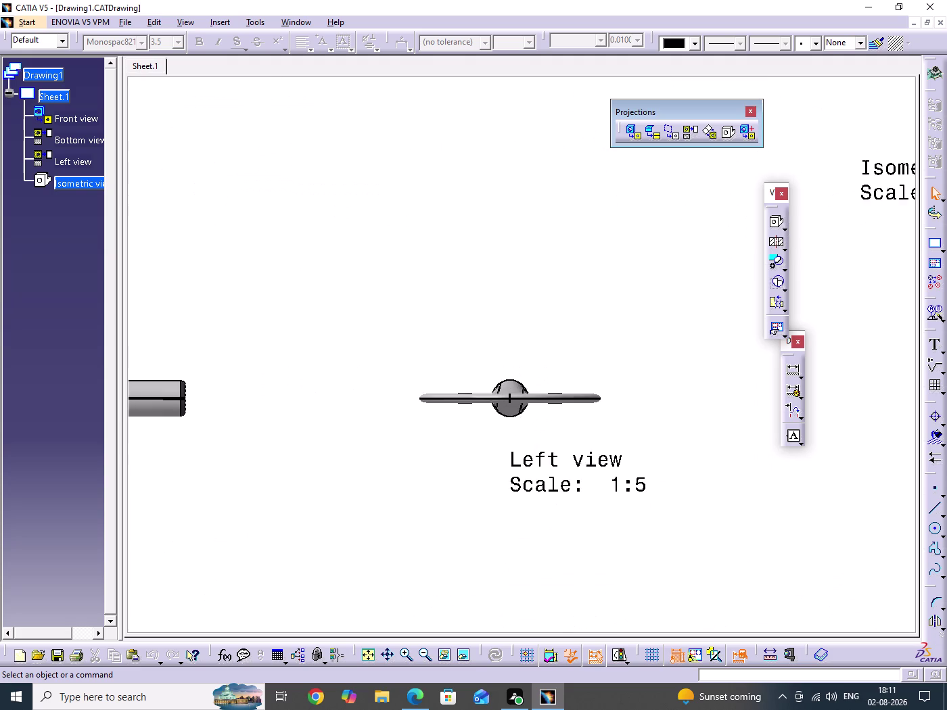
middle_drag(507, 283, 506, 383)
middle_drag(390, 404, 506, 402)
middle_drag(463, 400, 467, 300)
click(463, 400)
middle_drag(467, 358, 636, 403)
scroll(down, 3)
middle_drag(532, 345, 523, 445)
click(533, 346)
middle_drag(524, 445, 286, 490)
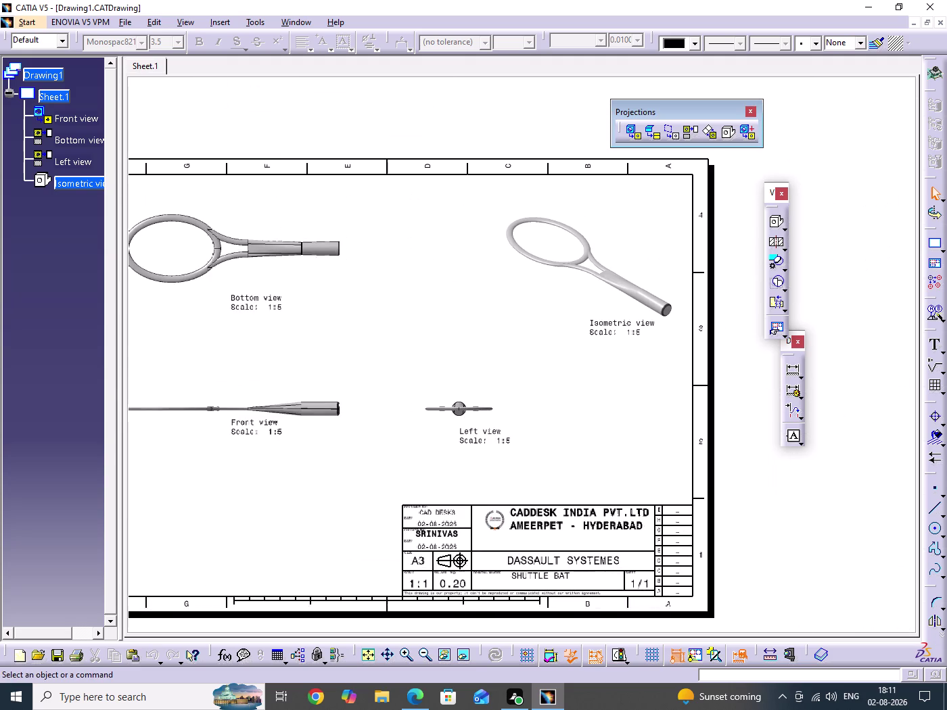
Zoom out to the whole sheet and save the drawing again.
middle_drag(445, 375, 445, 409)
click(444, 374)
middle_drag(440, 412, 441, 381)
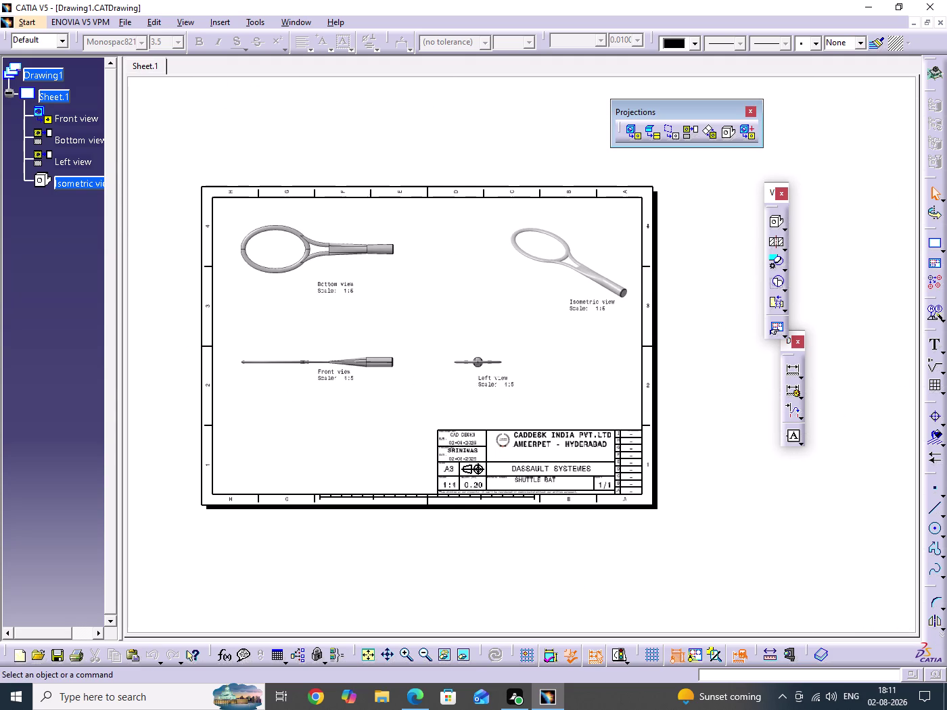
click(586, 383)
key(ctrl+s)
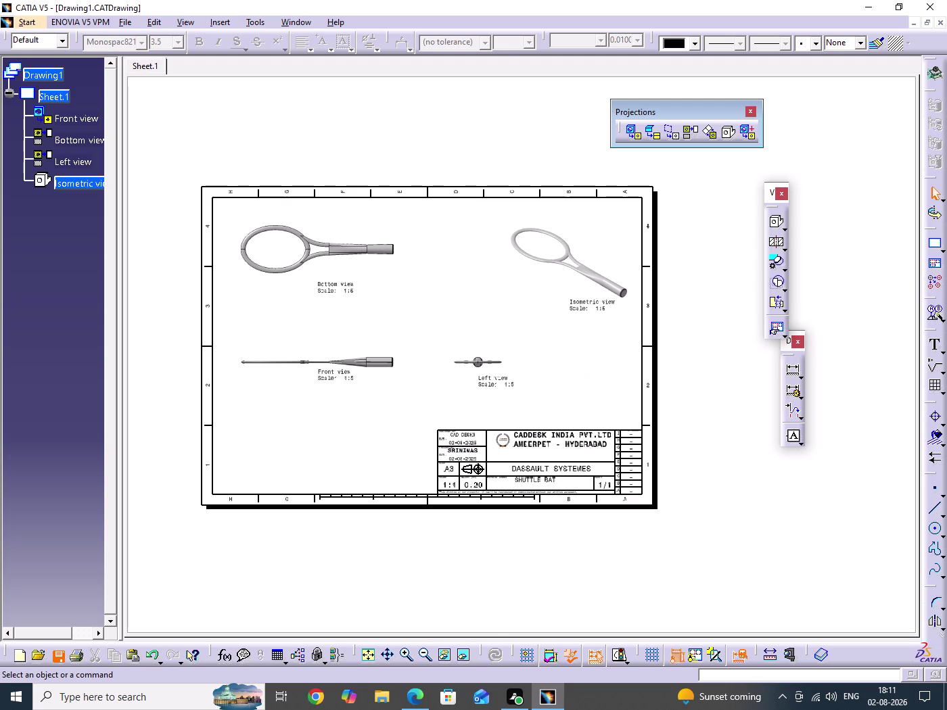
Shrink and pan the sheet, drag a selection box beside it, and open the File menu.
middle_drag(560, 388, 561, 402)
click(561, 389)
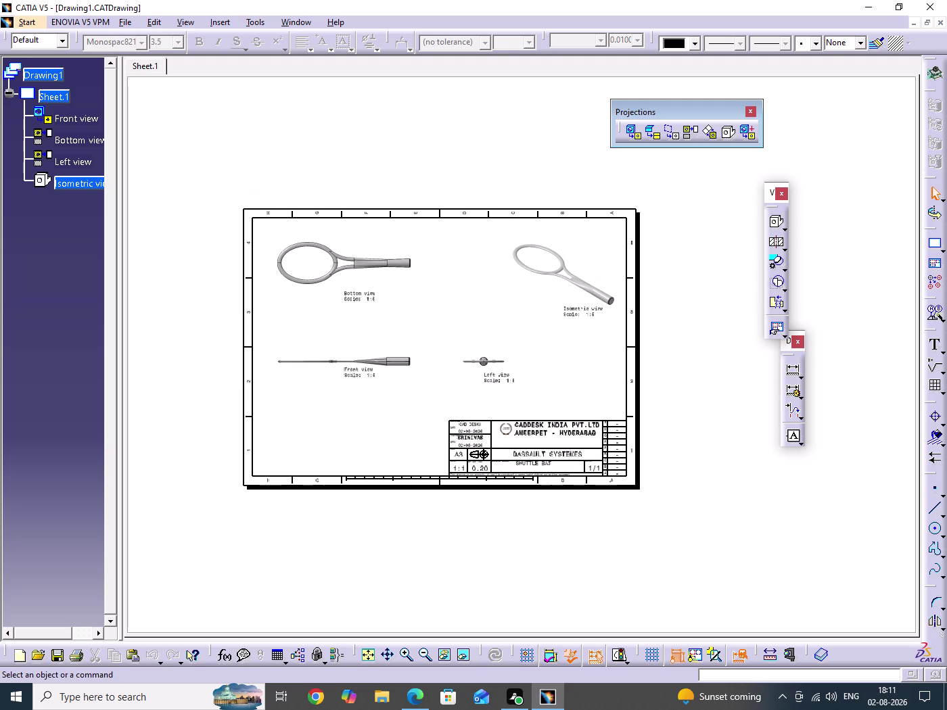
middle_drag(675, 495, 642, 500)
drag(680, 396, 708, 521)
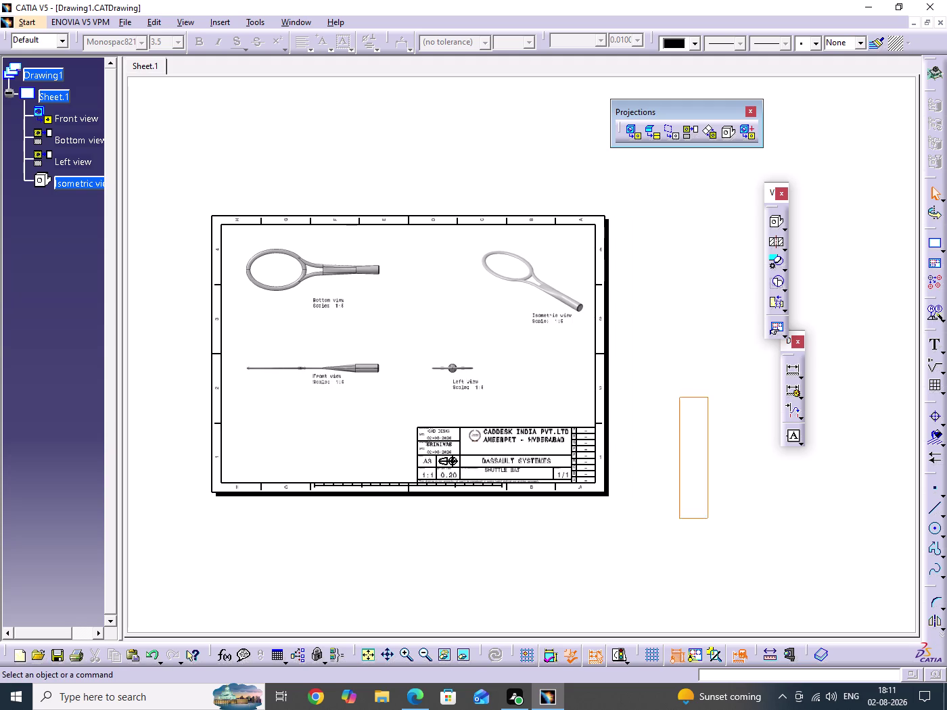
drag(708, 521, 709, 525)
middle_drag(692, 513, 730, 509)
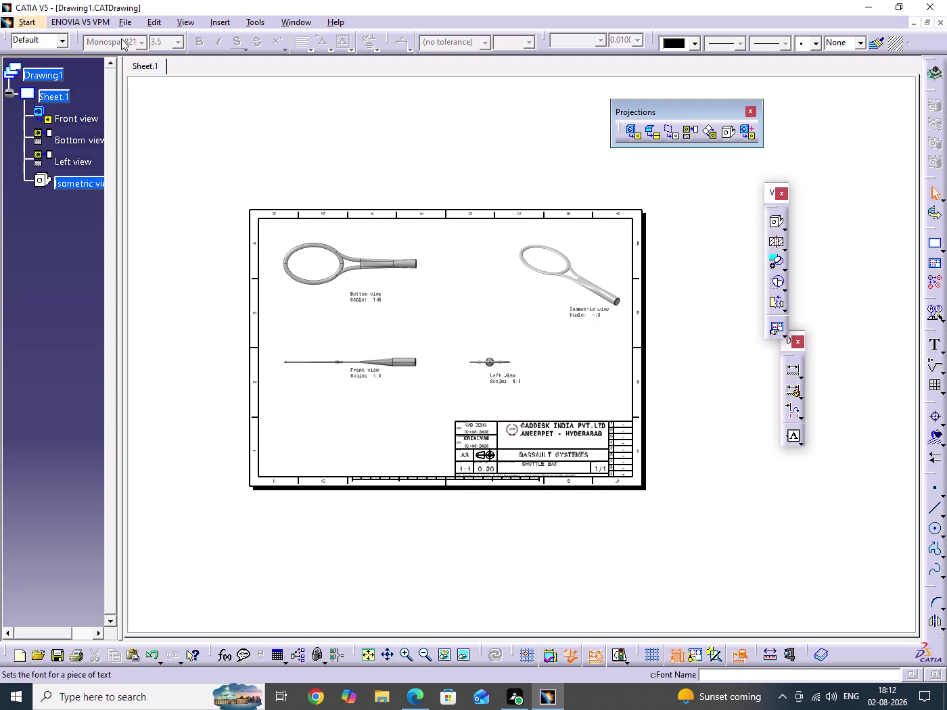
click(31, 25)
click(247, 180)
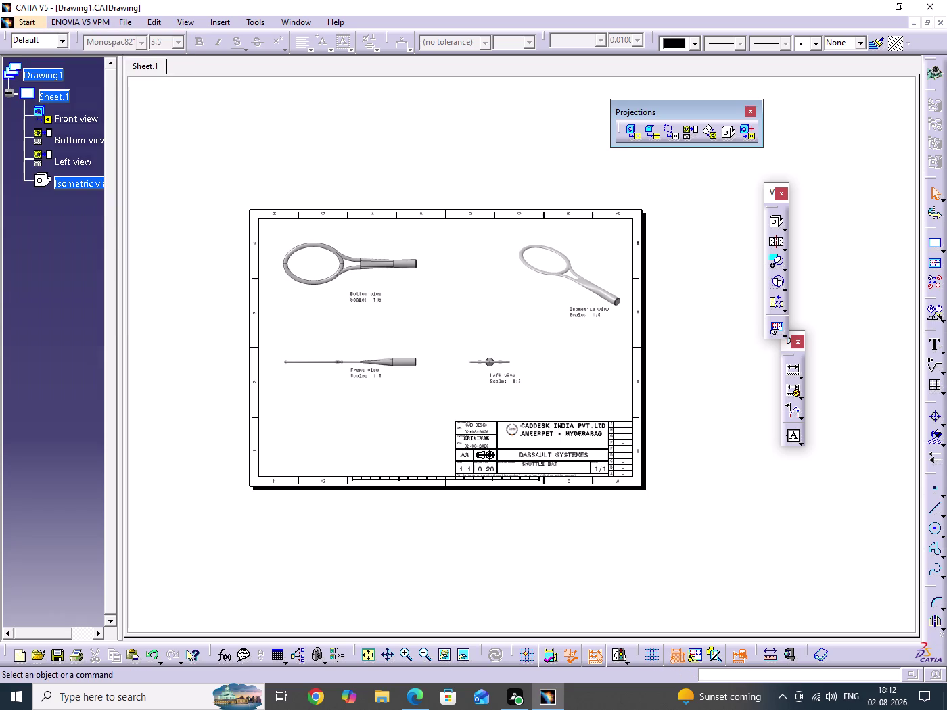
click(122, 24)
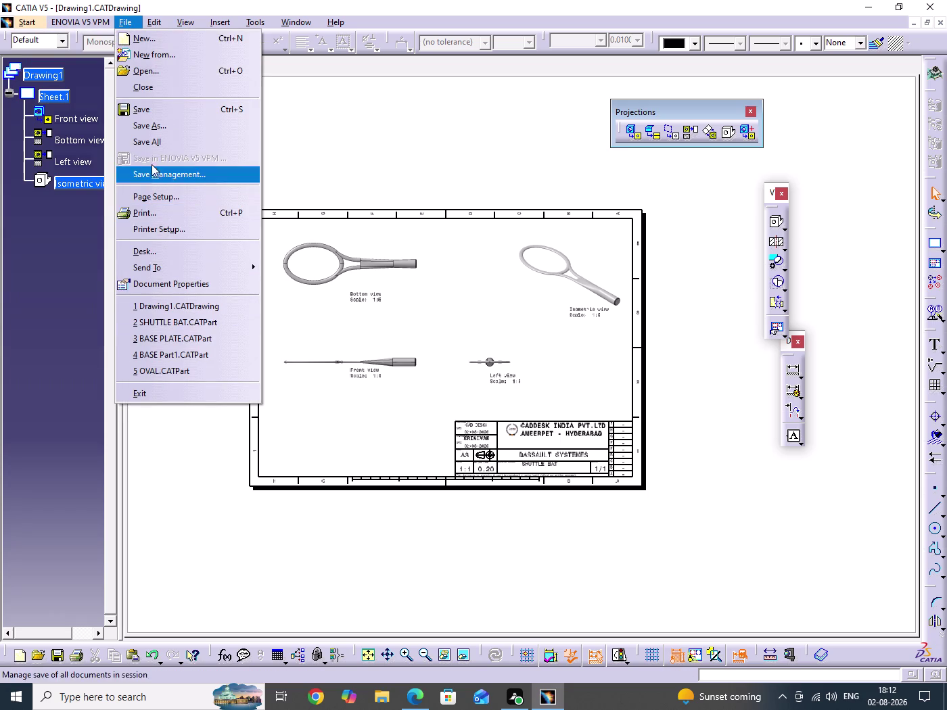
Open print settings and set the Page Setup paper size to A4 ISO.
click(148, 214)
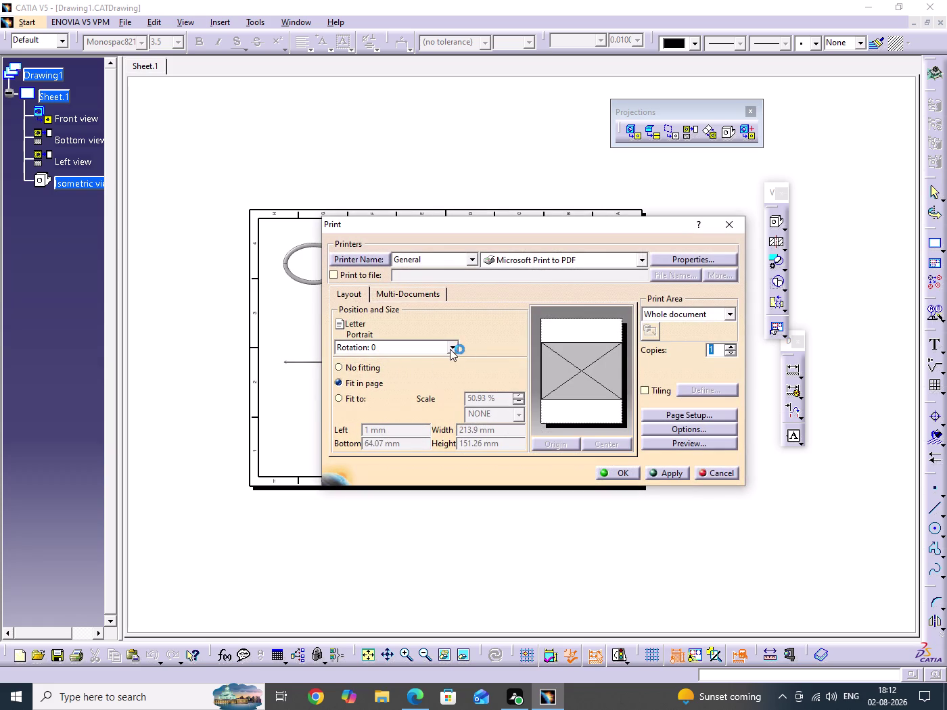
click(680, 414)
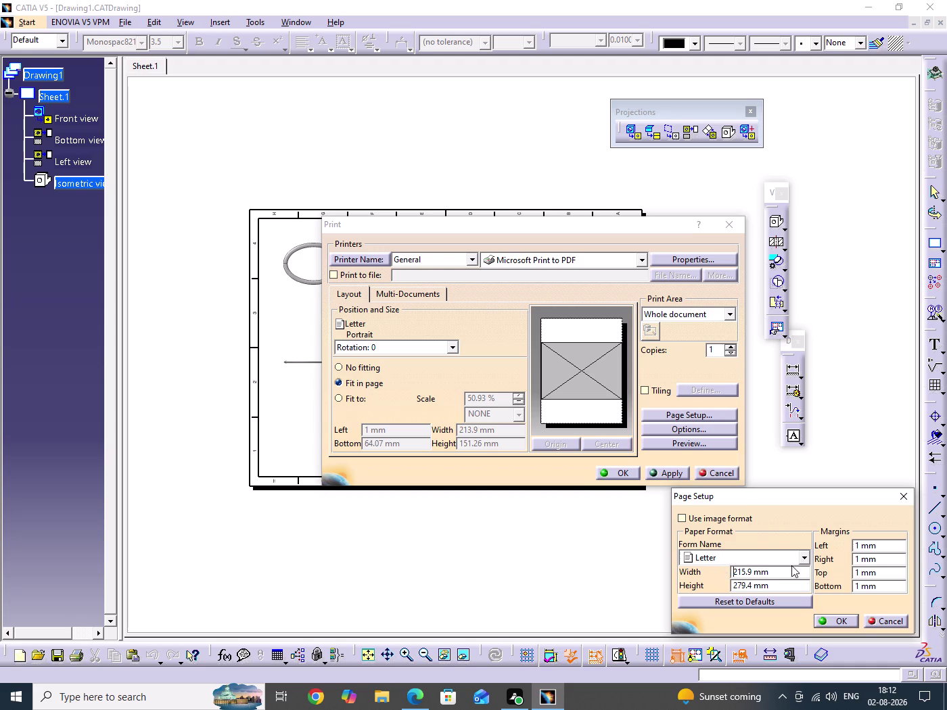
click(804, 561)
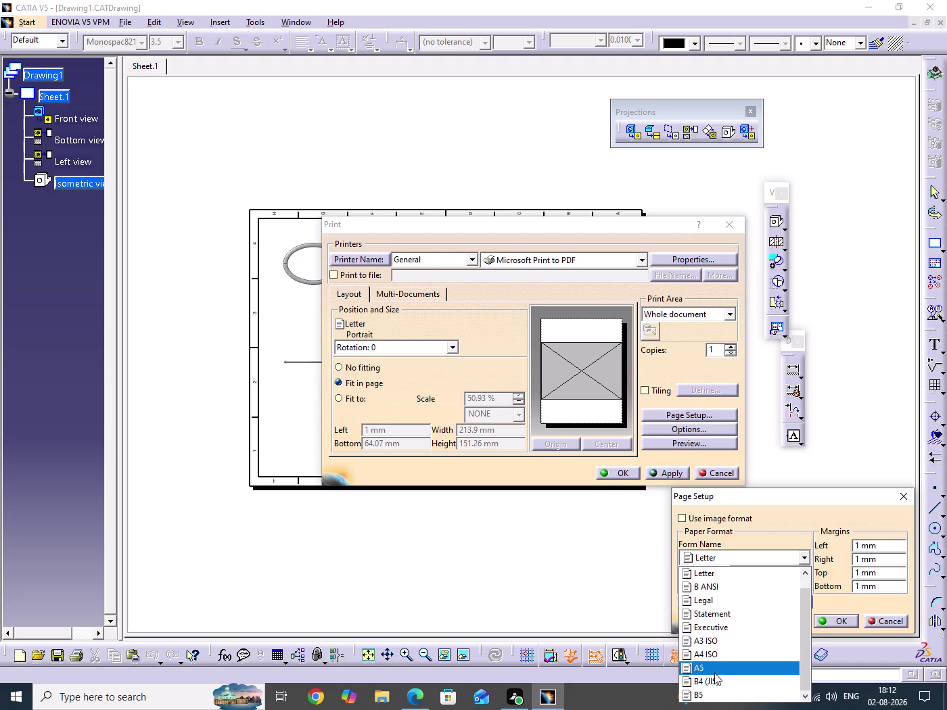
click(712, 658)
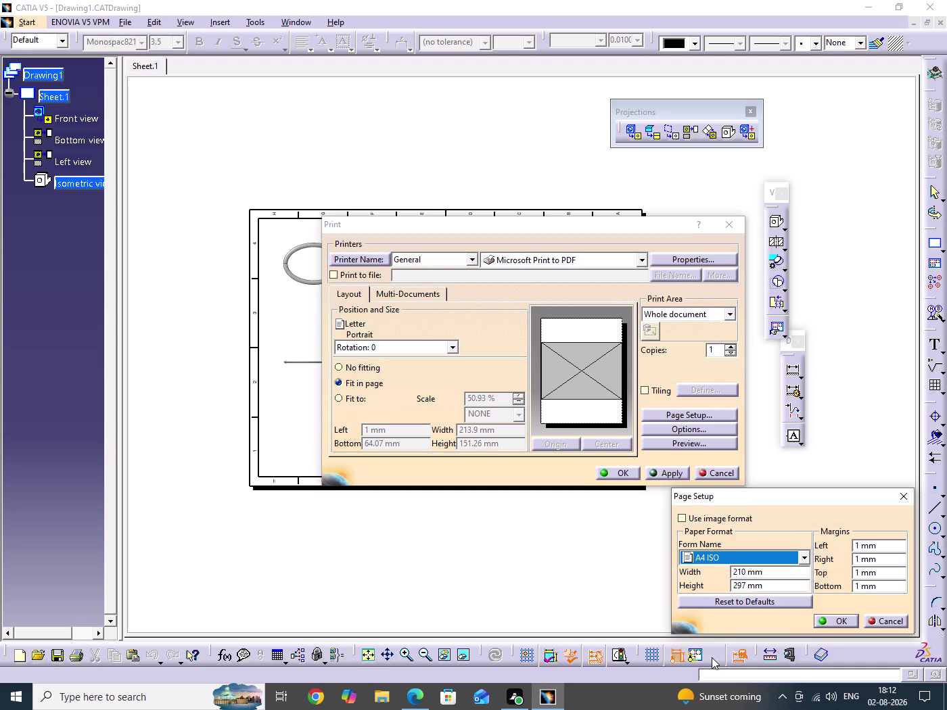
click(822, 624)
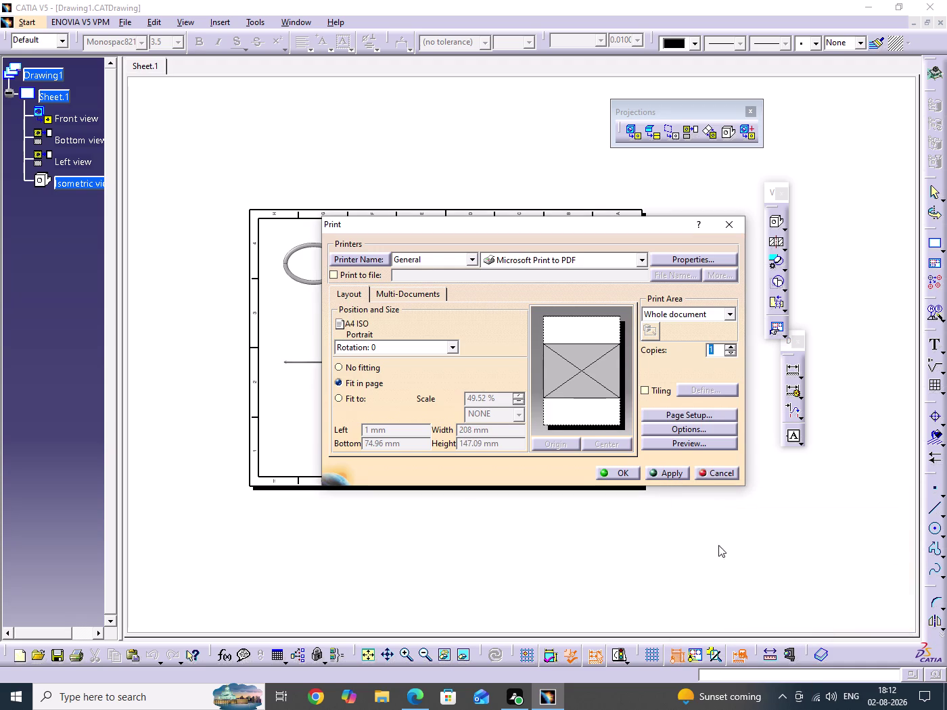
Preview the A4 page, switch print area to Display then Selection, and close.
click(687, 443)
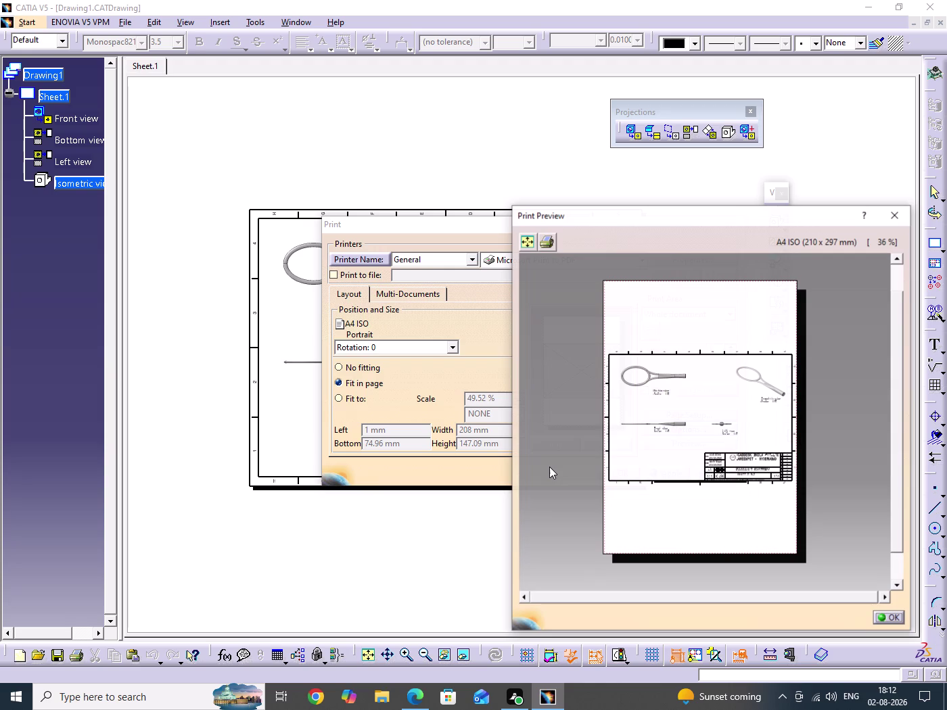
click(893, 617)
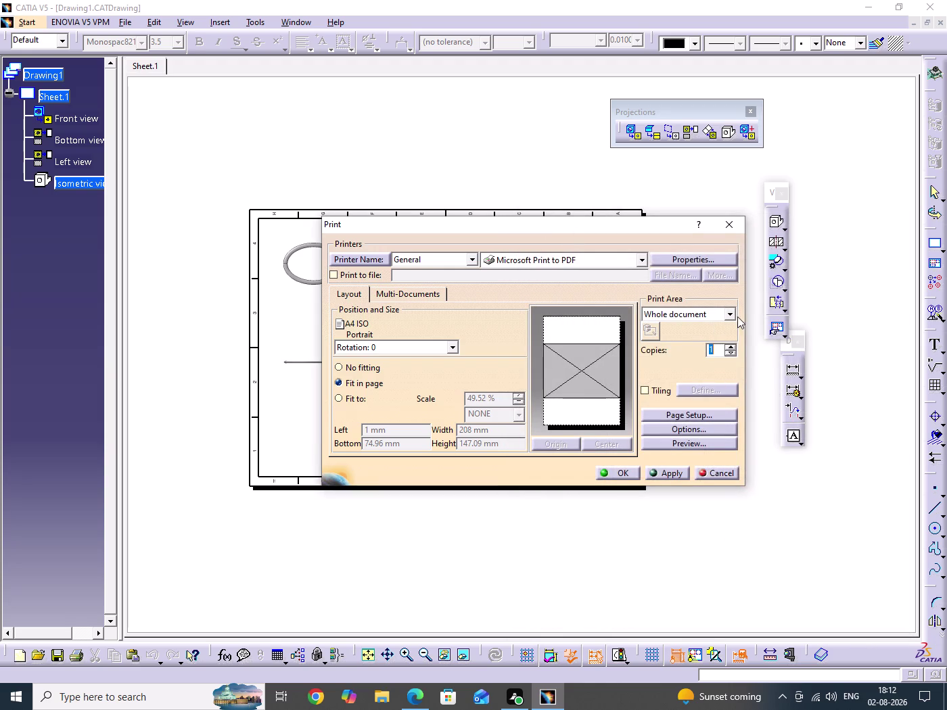
click(732, 315)
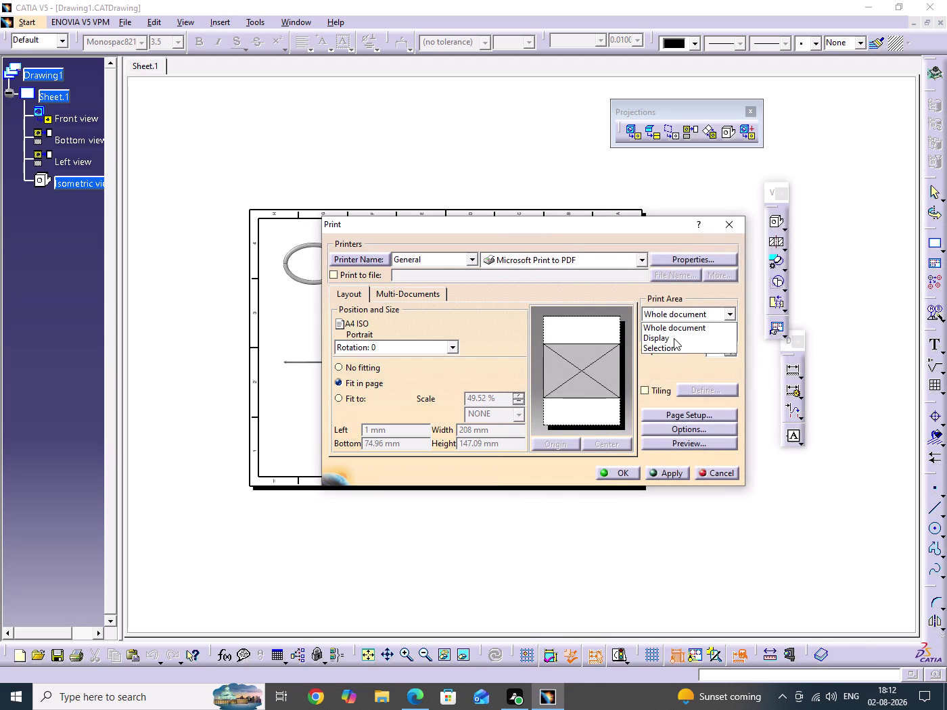
click(674, 338)
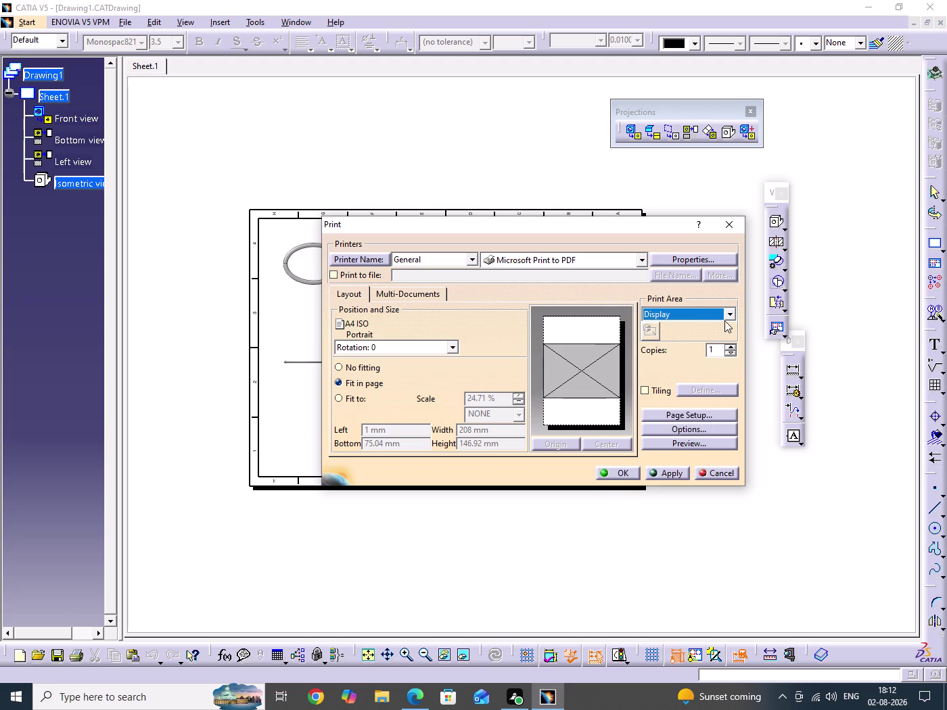
click(730, 317)
click(661, 347)
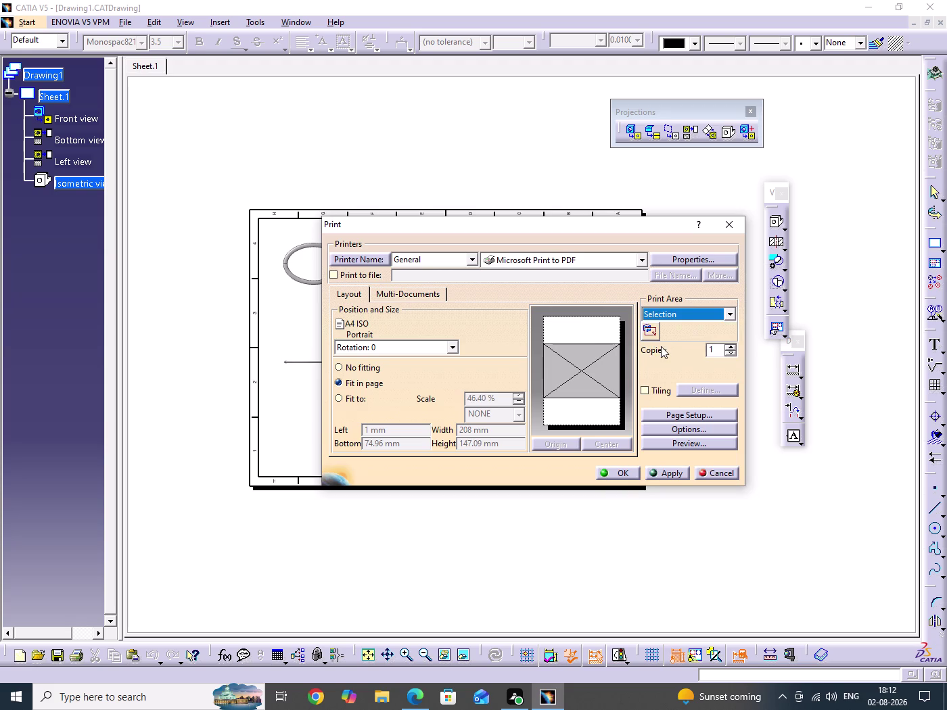
click(652, 337)
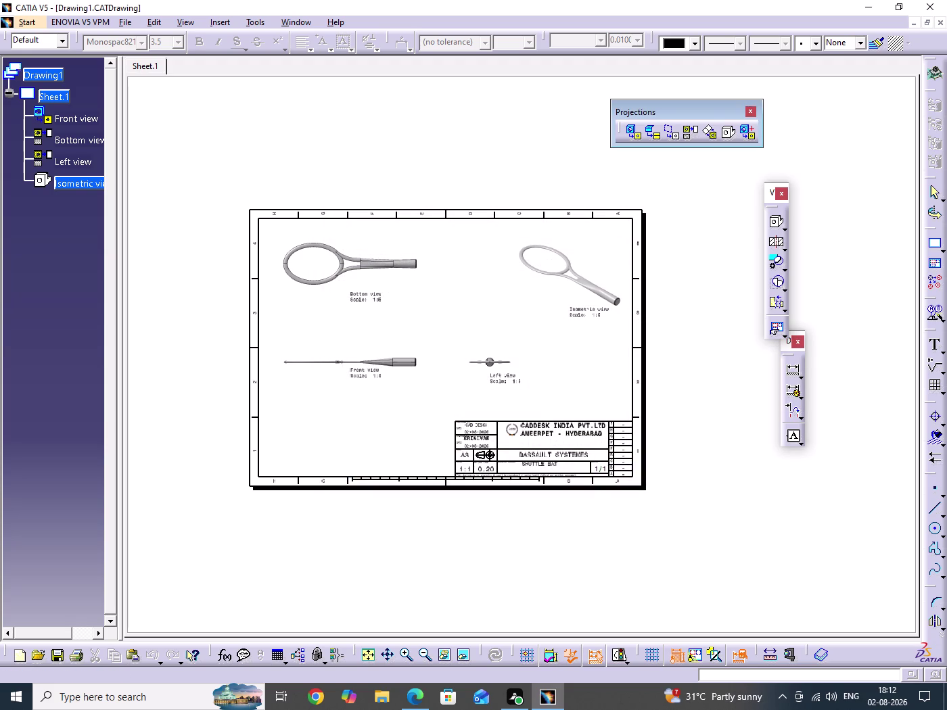
Box-select the whole drawing frame, reopen printing, and preview the selection on A4.
drag(250, 210, 436, 455)
drag(436, 456, 642, 495)
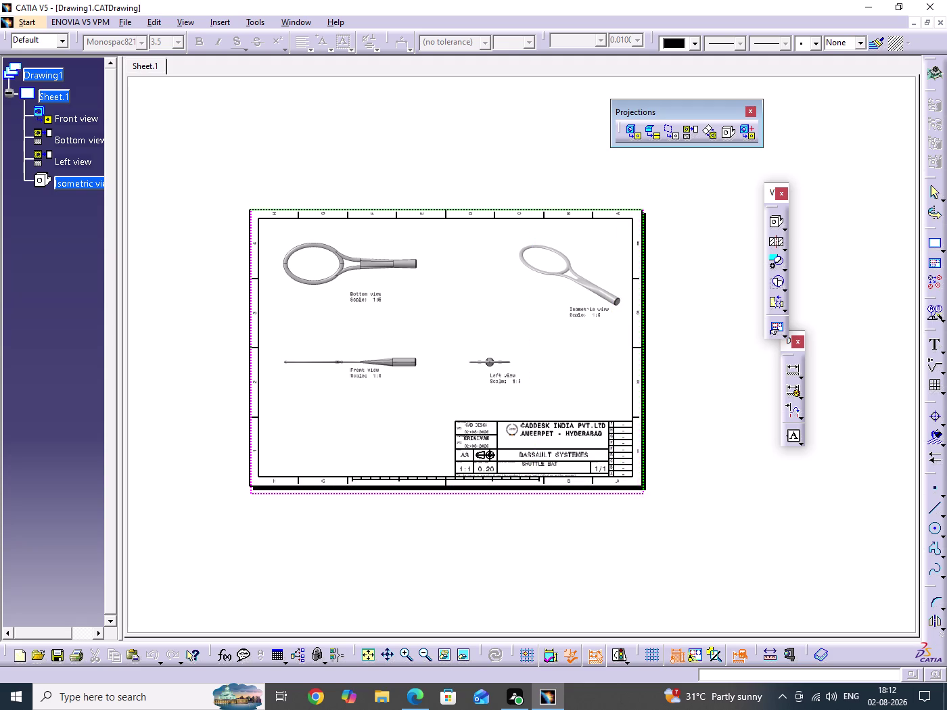
drag(642, 494, 643, 494)
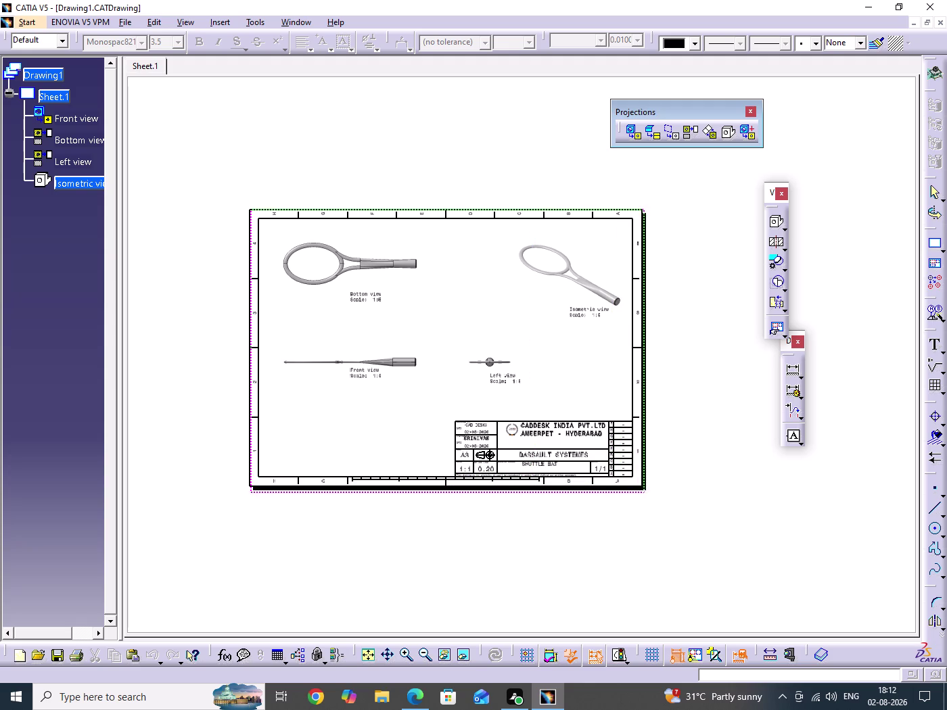
drag(643, 493, 646, 490)
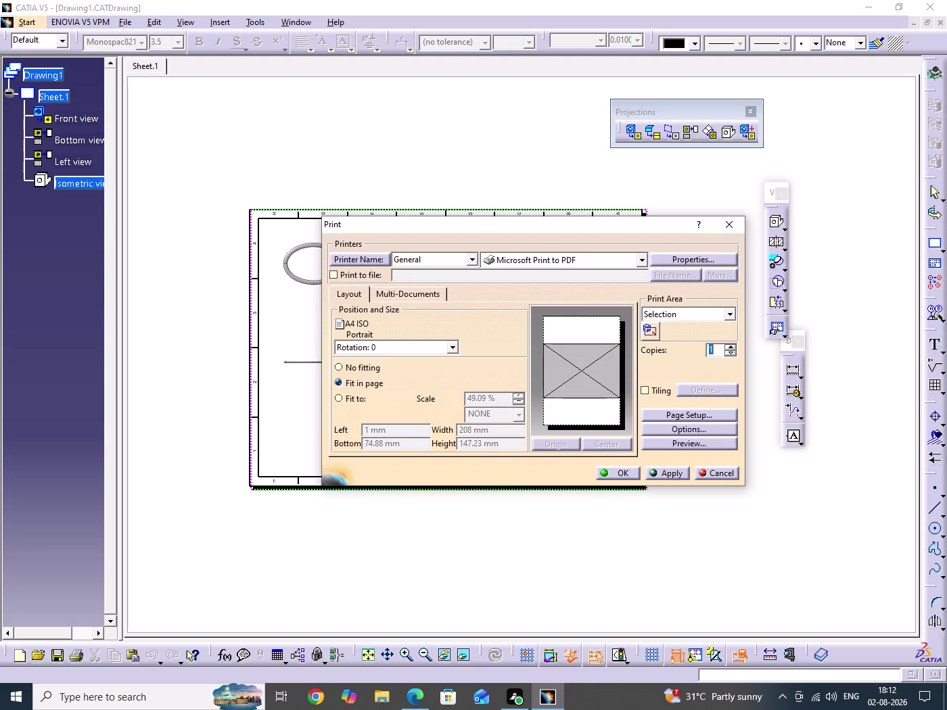
click(678, 443)
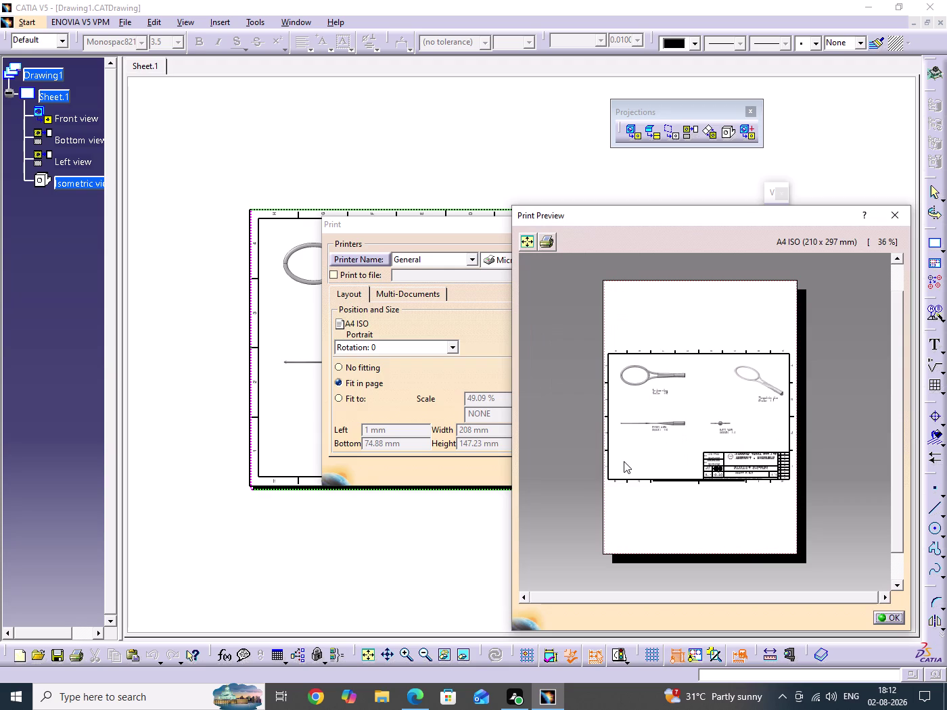
click(894, 617)
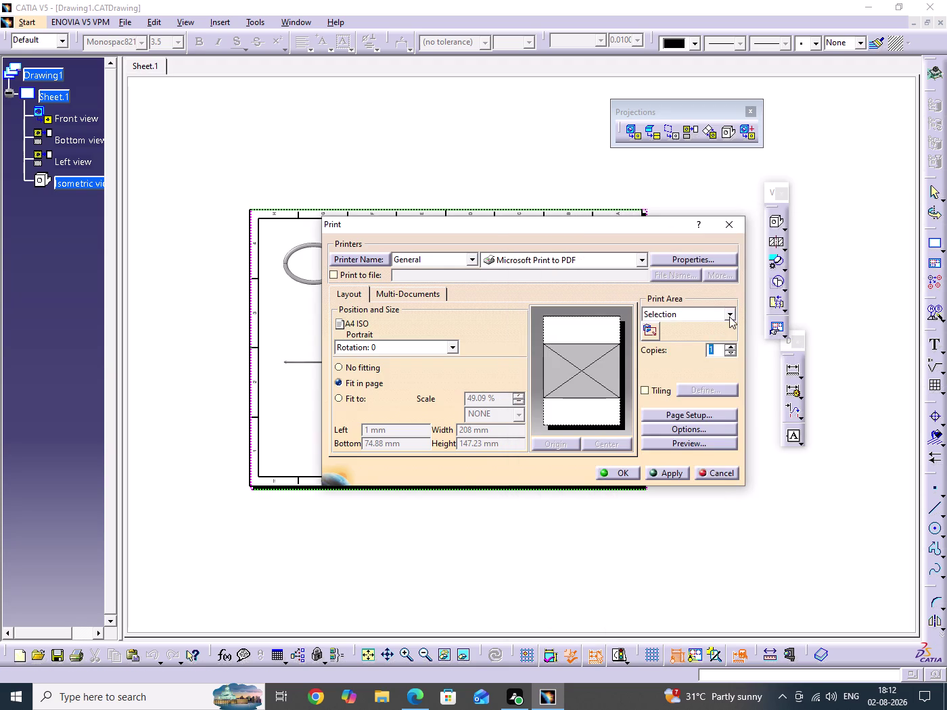
Preview the Display print area, preview Selection again, and close the Print dialog.
click(729, 317)
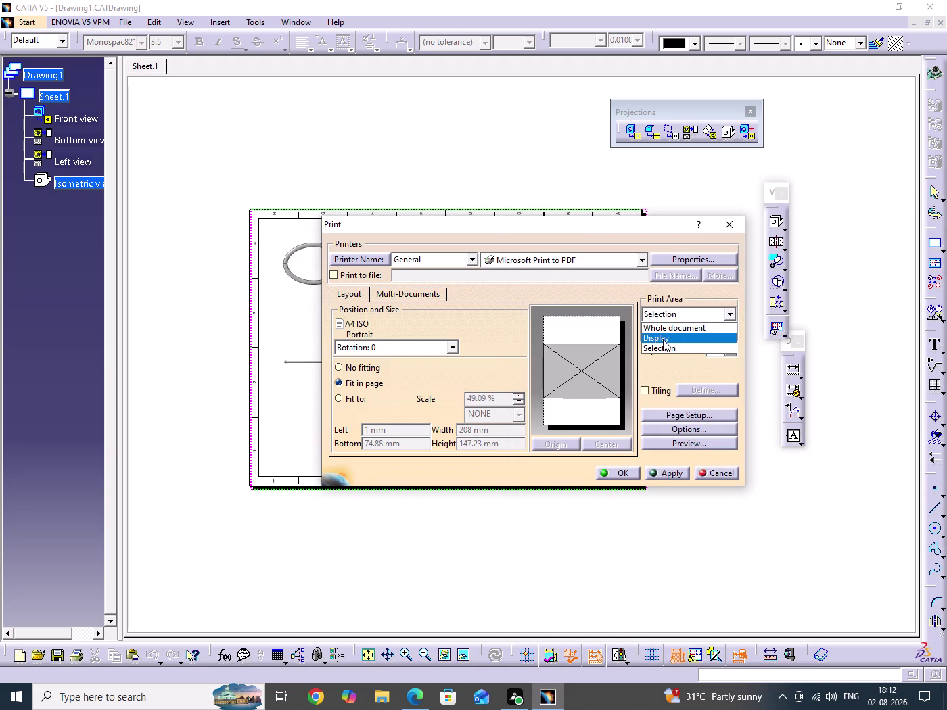
click(663, 339)
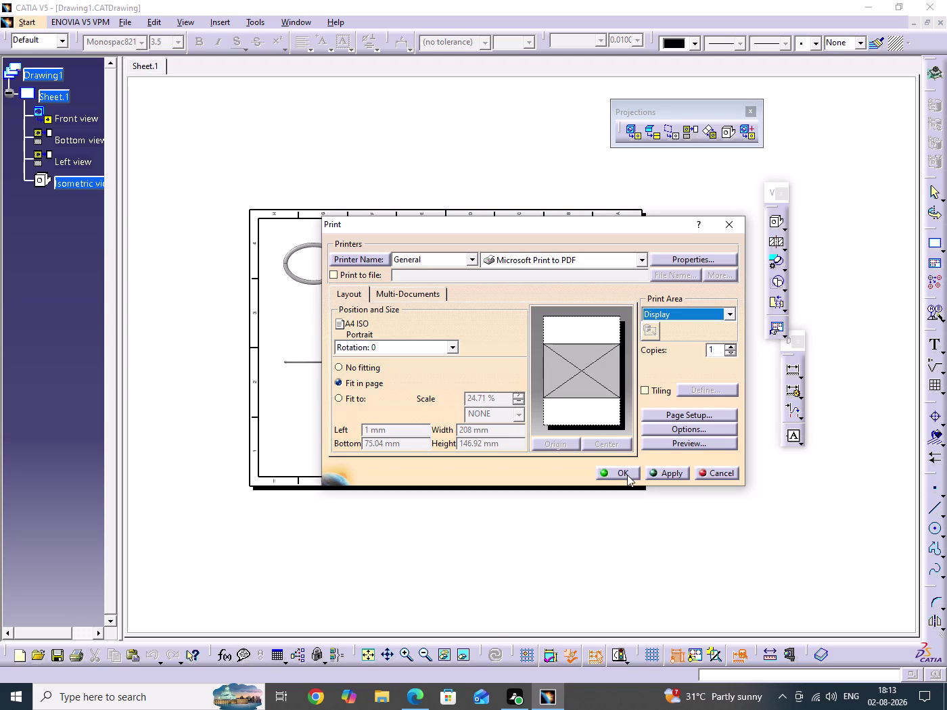
click(689, 444)
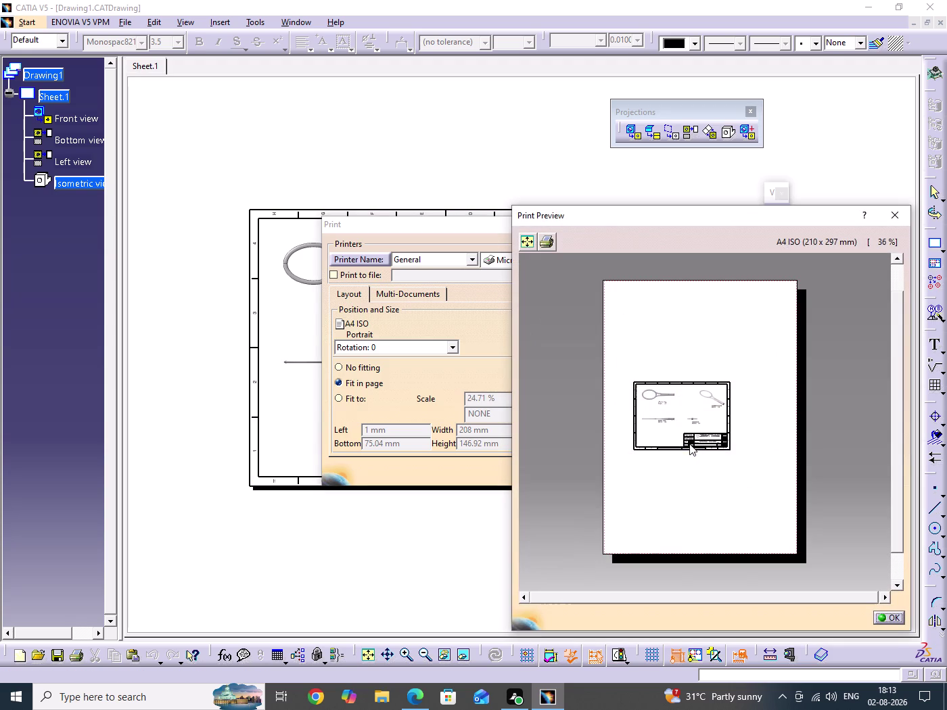
click(886, 619)
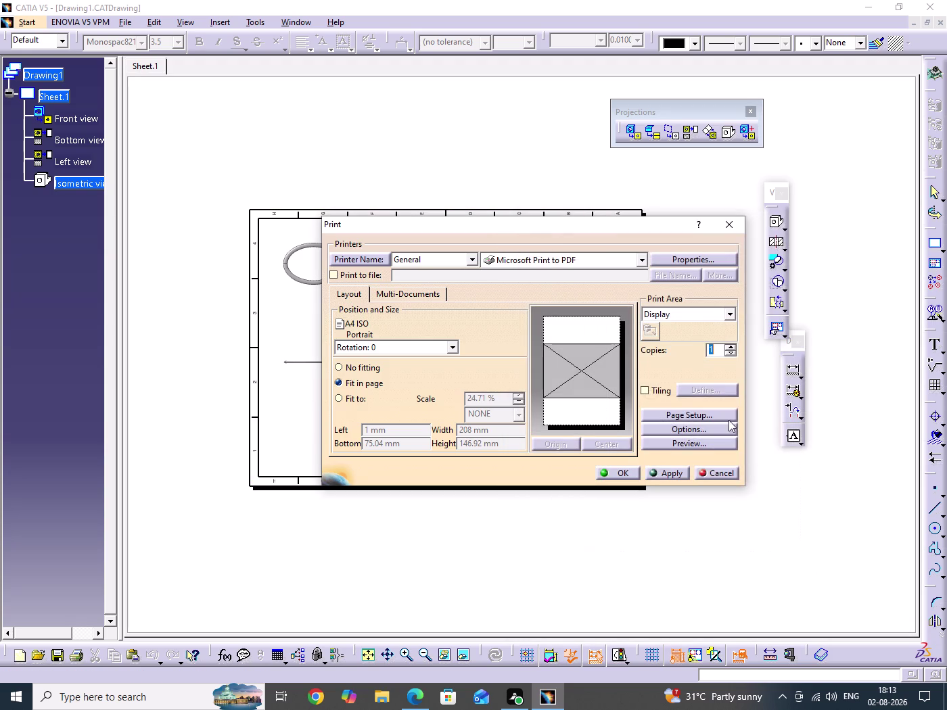
click(713, 316)
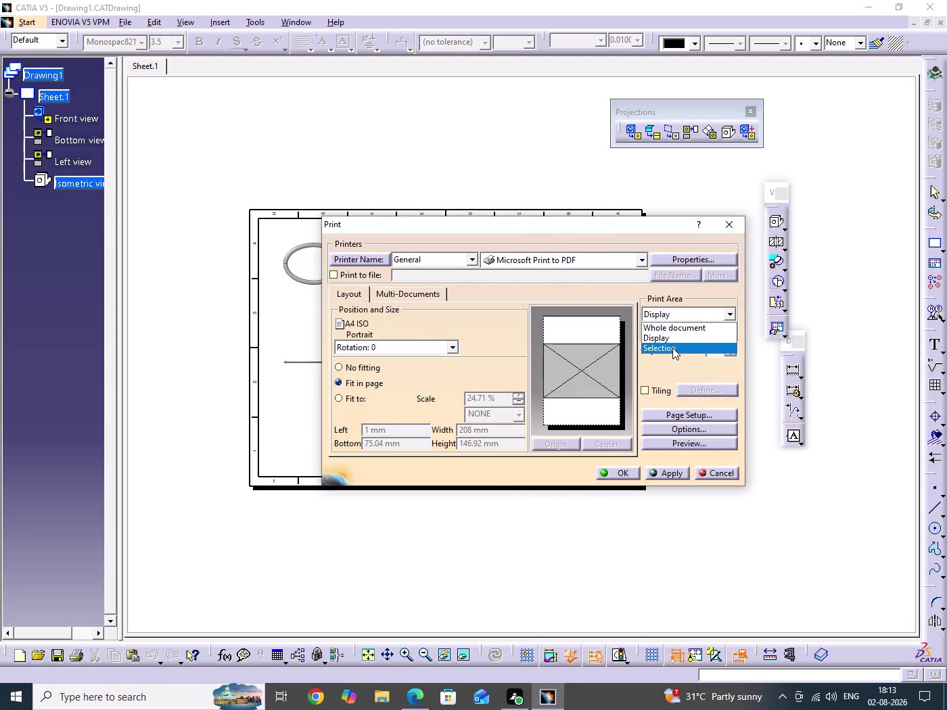
click(668, 349)
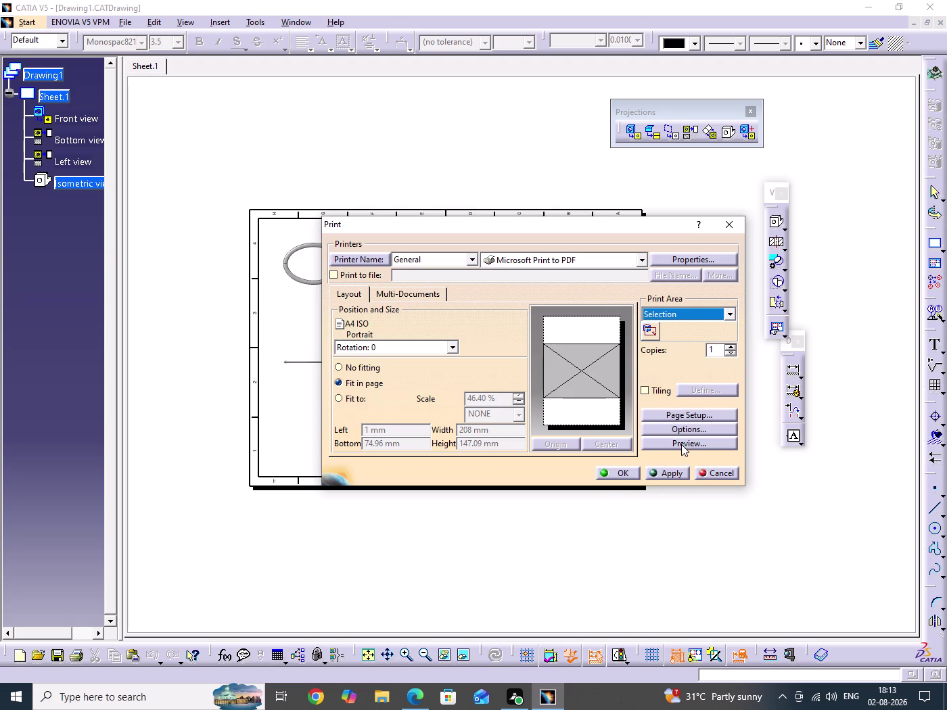
click(681, 445)
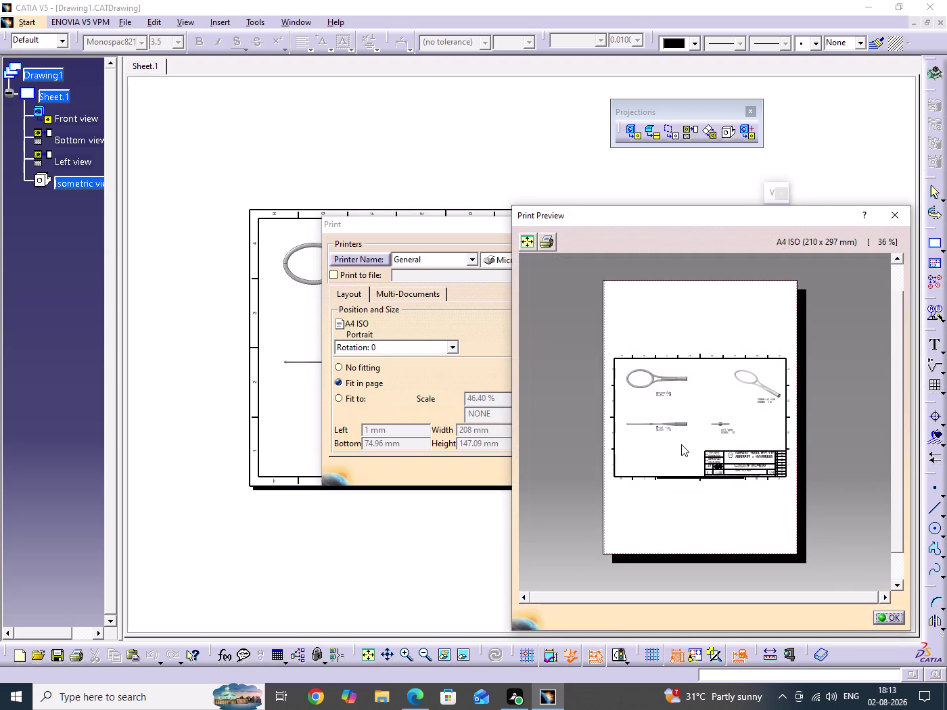
click(892, 619)
click(654, 333)
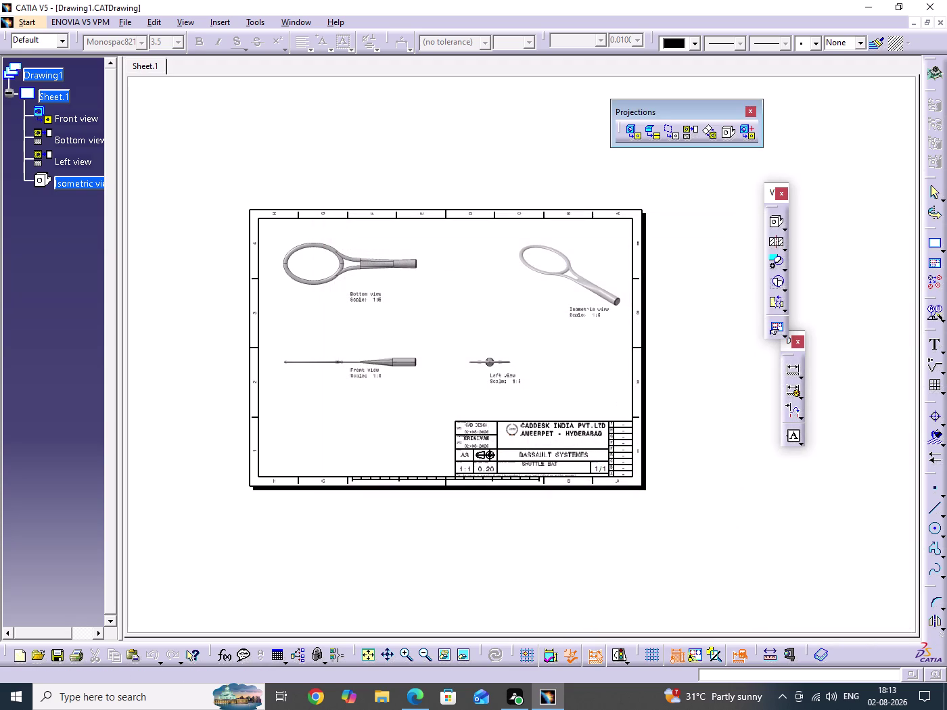
Drag a selection rectangle around the entire drawing frame and open the True Color print options.
drag(246, 202, 481, 411)
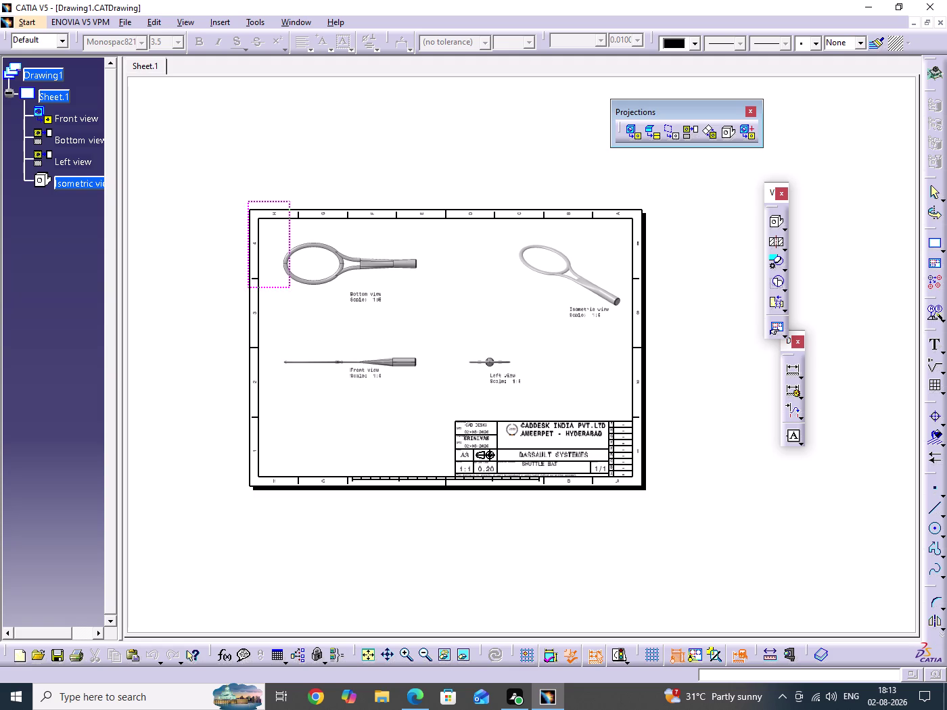
drag(481, 412, 651, 501)
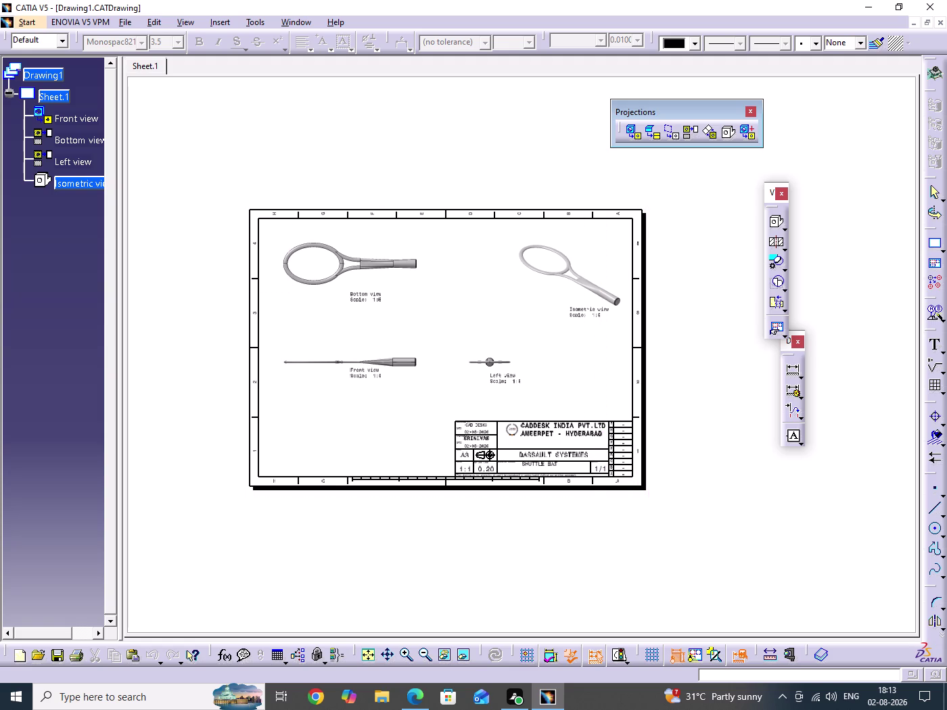
drag(651, 500, 651, 498)
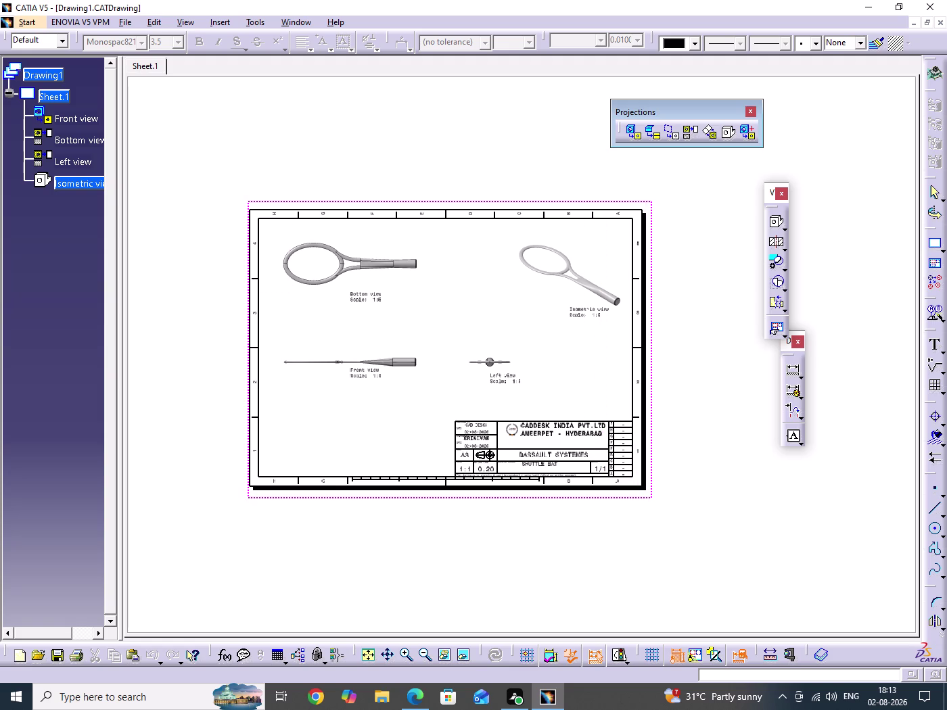
drag(651, 499, 650, 497)
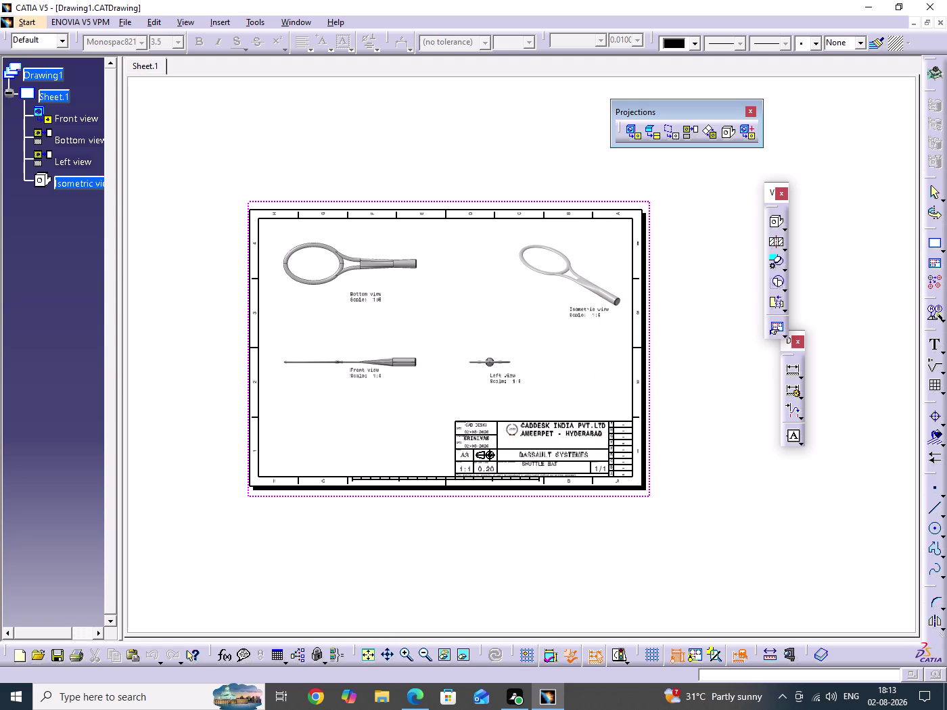
drag(649, 497, 649, 497)
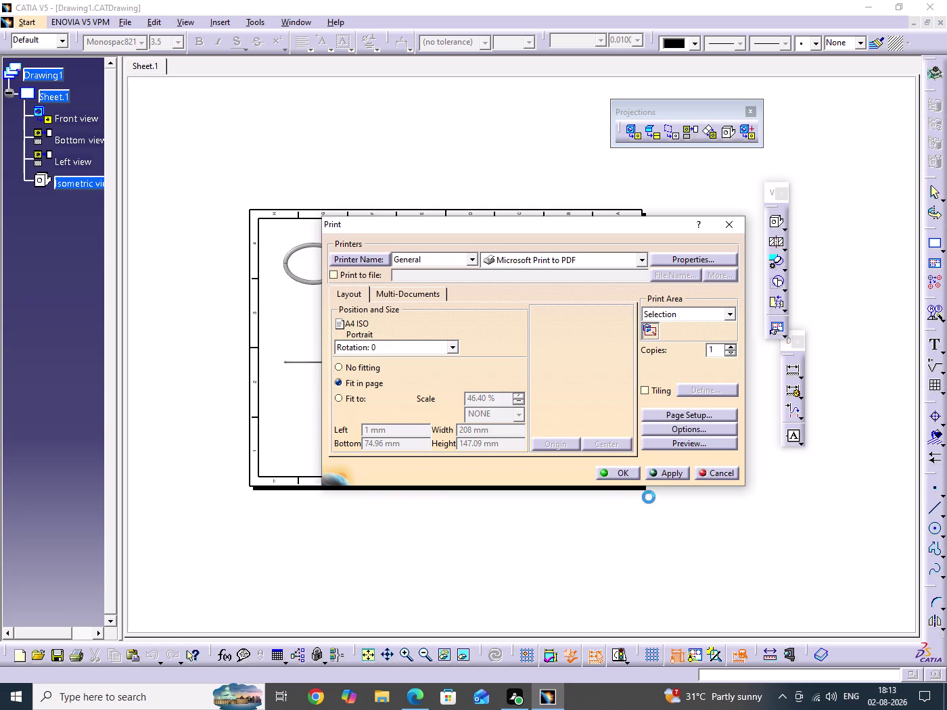
click(700, 430)
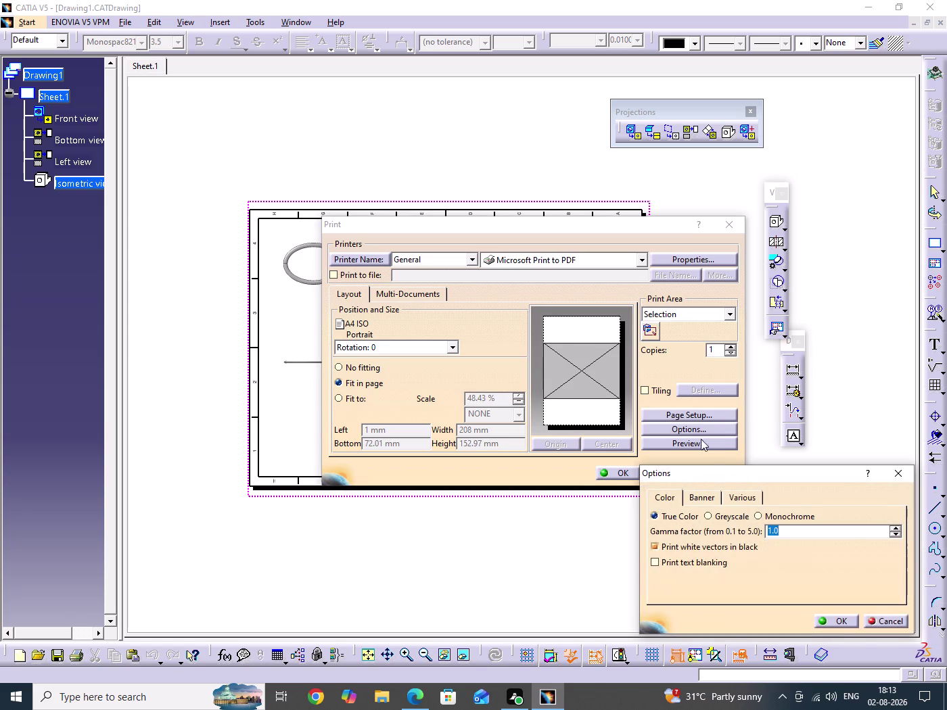
Keep True Color, preview the A4 page, and choose the Fit to scaling option (48.43%).
click(840, 624)
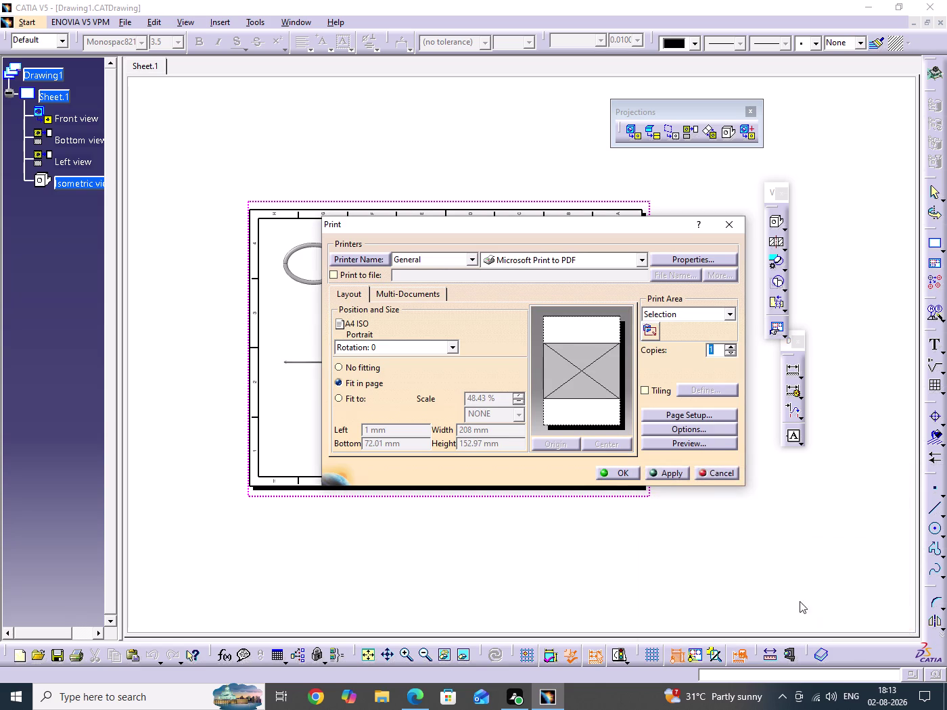
click(689, 446)
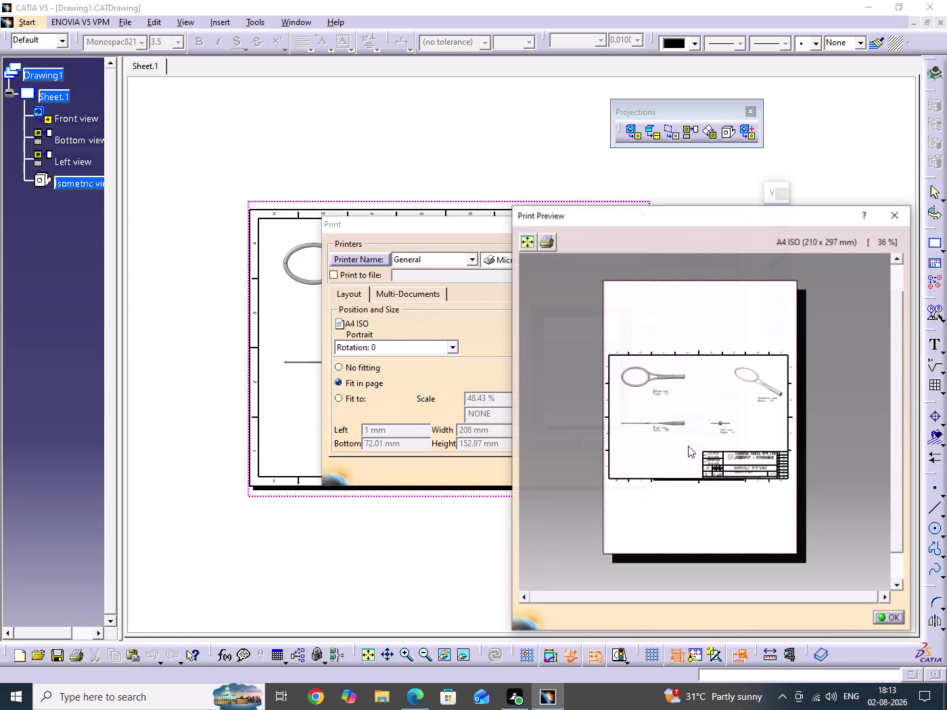
click(878, 620)
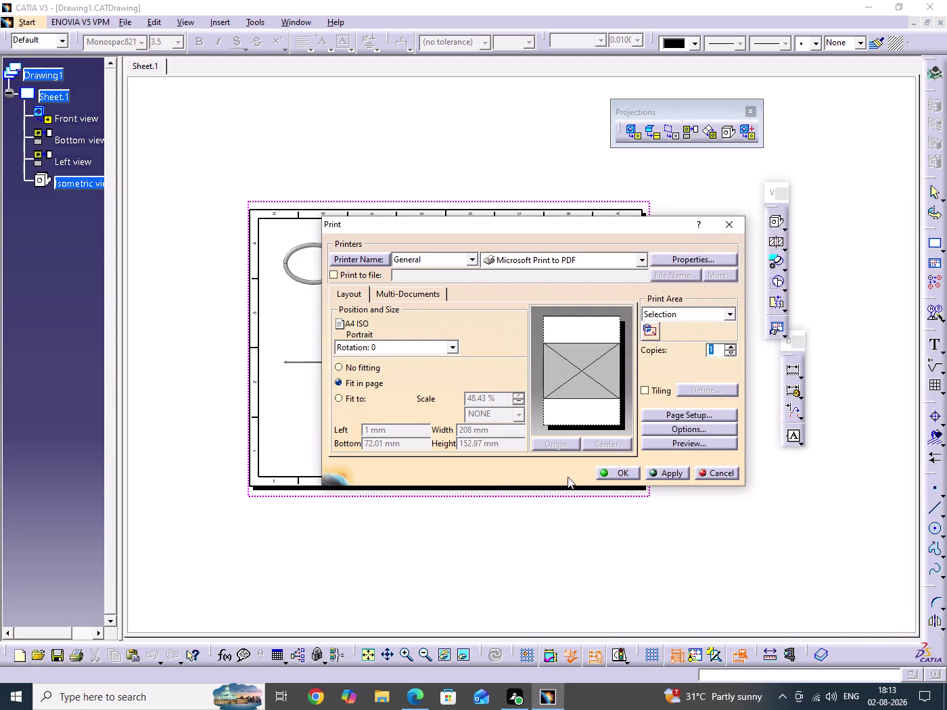
click(354, 401)
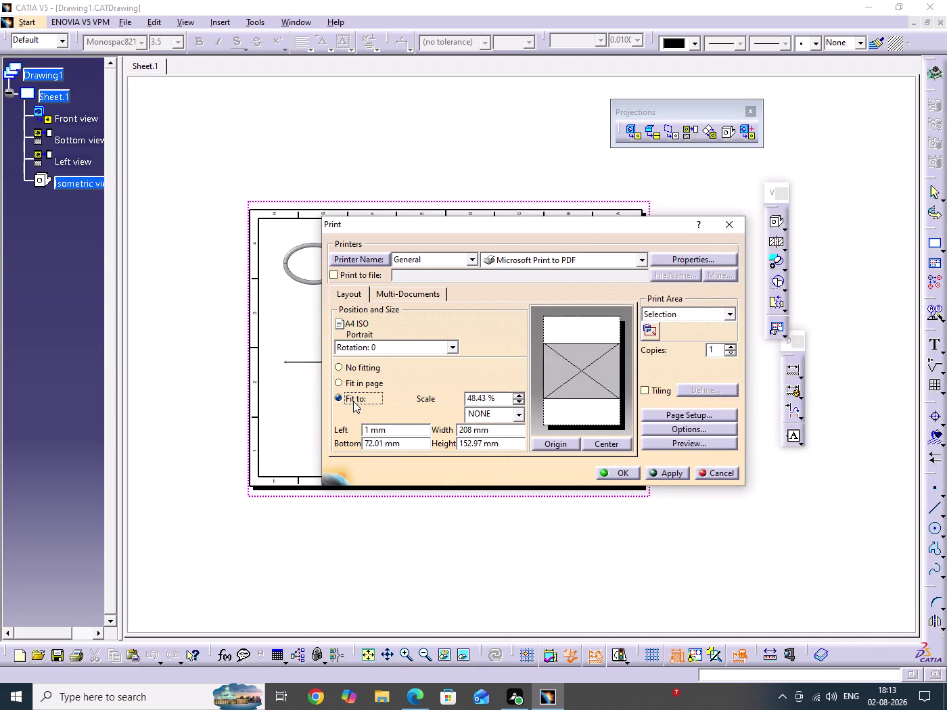
Fit the print to the A4 ISO format, center it, and preview the page.
click(678, 445)
click(873, 614)
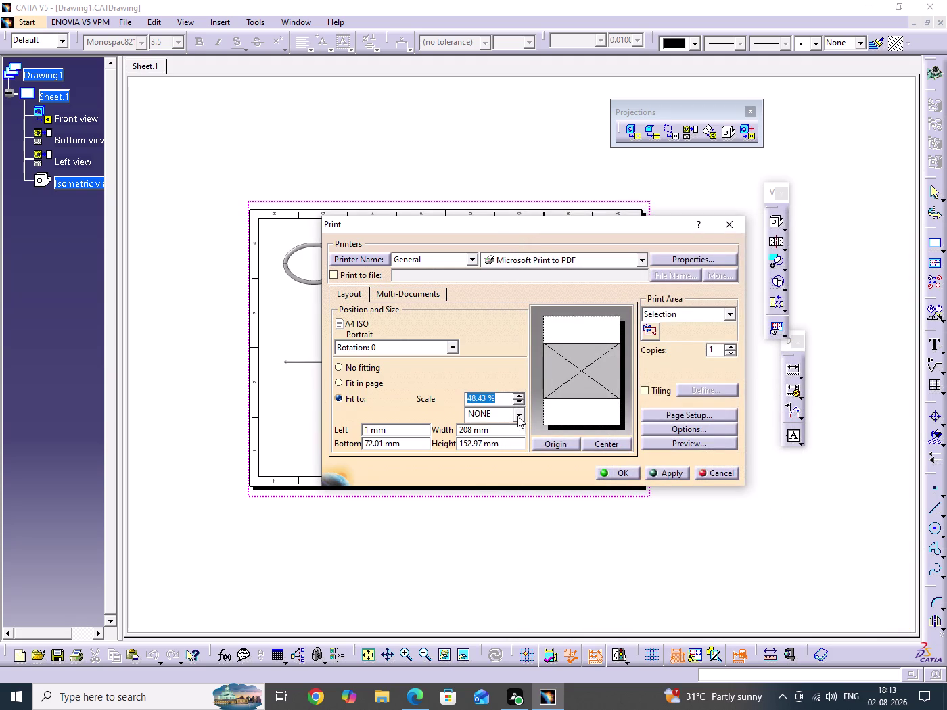
click(524, 418)
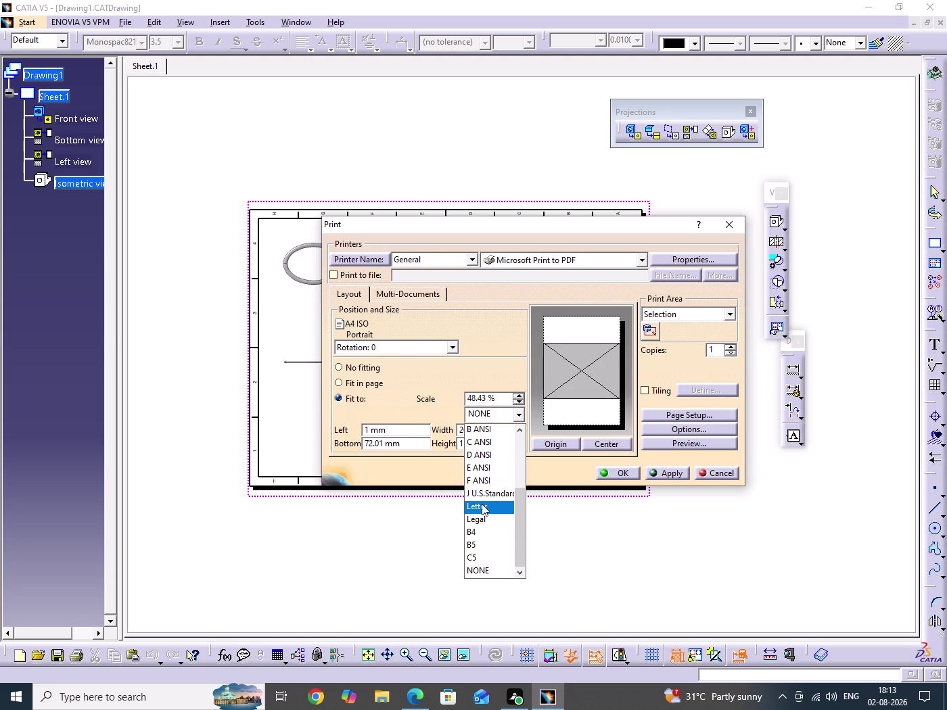
scroll(up, 3)
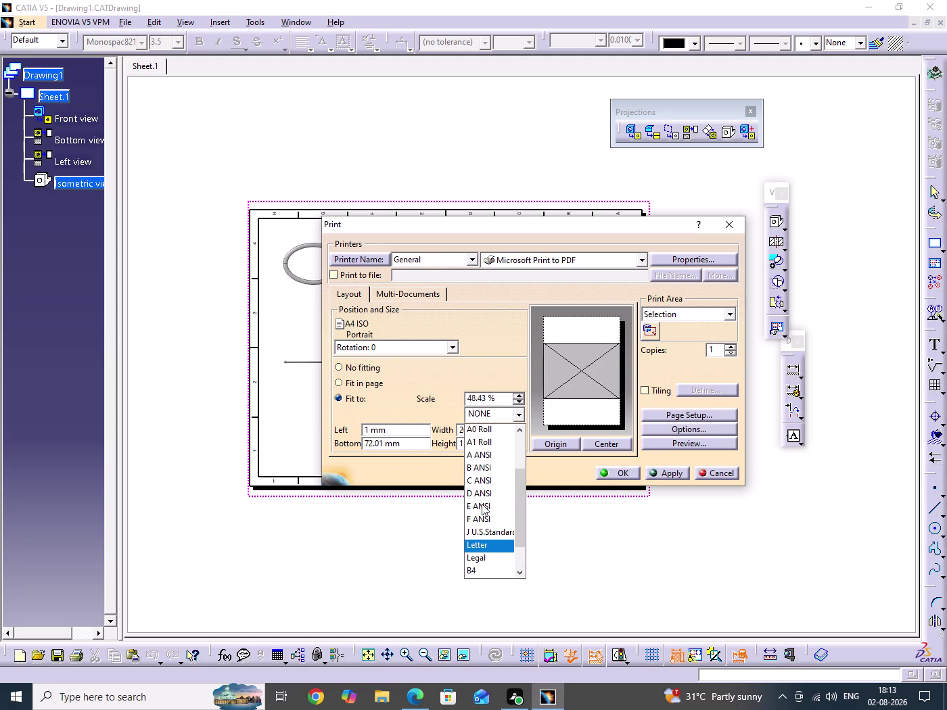
scroll(up, 3)
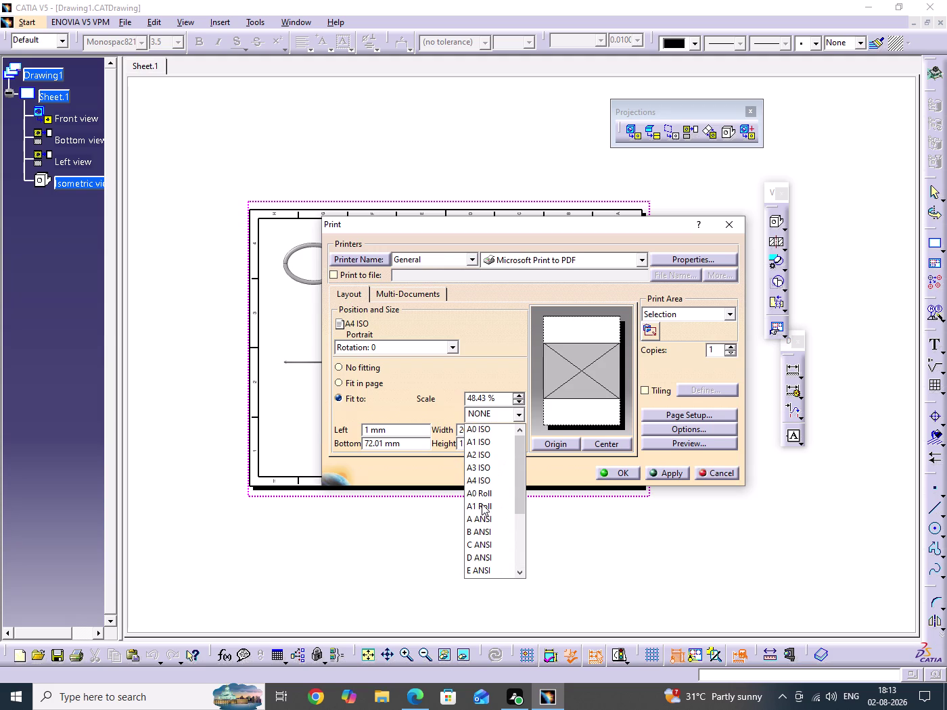
click(492, 483)
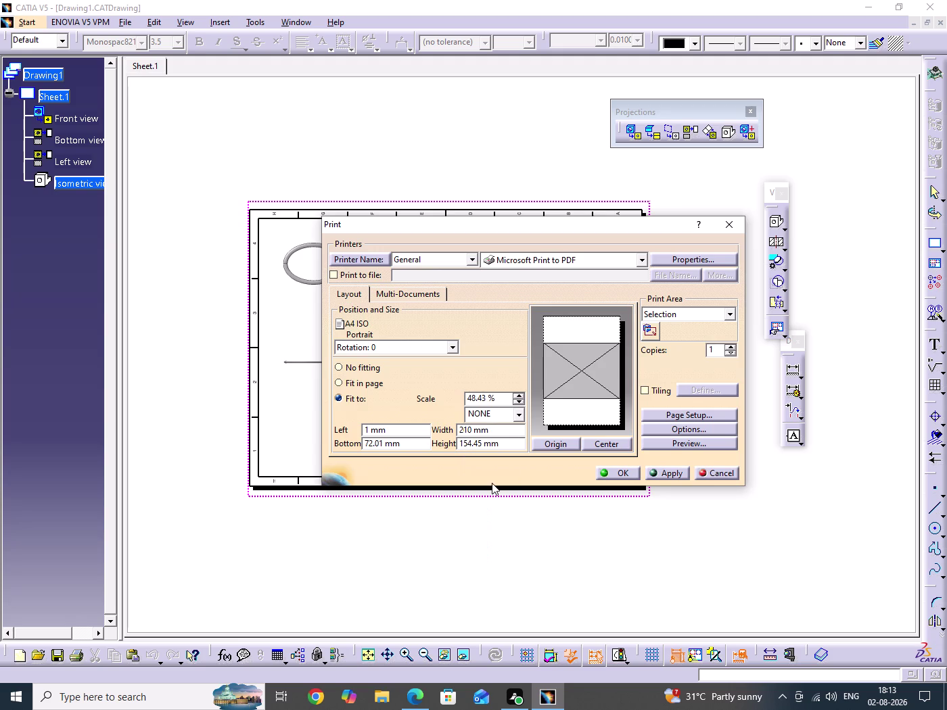
click(604, 446)
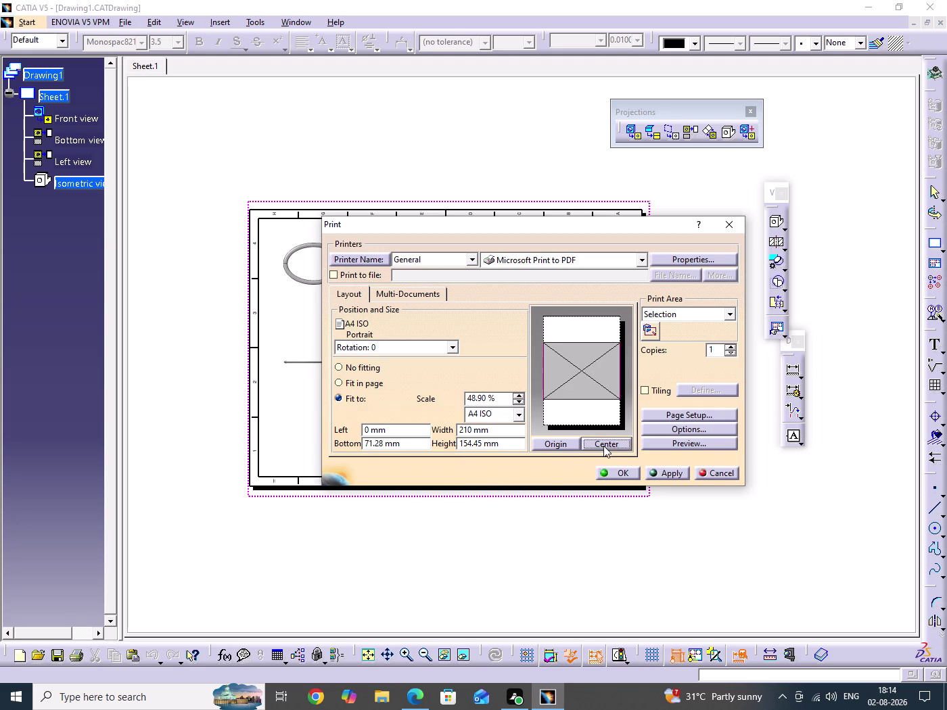
click(684, 447)
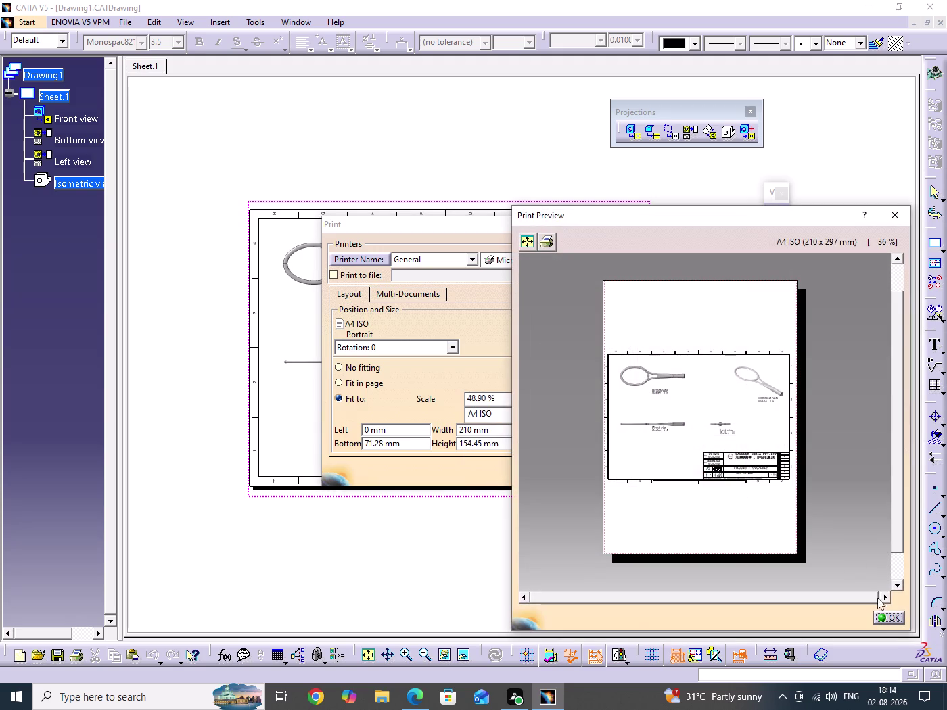
click(887, 619)
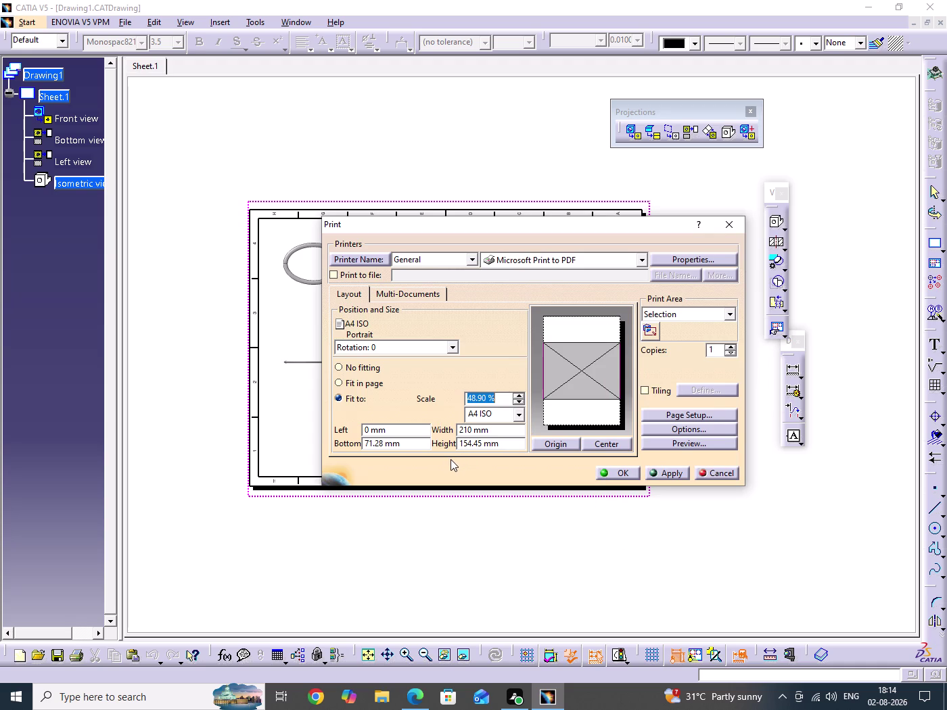
Switch back to Fit in page, preview again, and send the print to PDF.
click(346, 385)
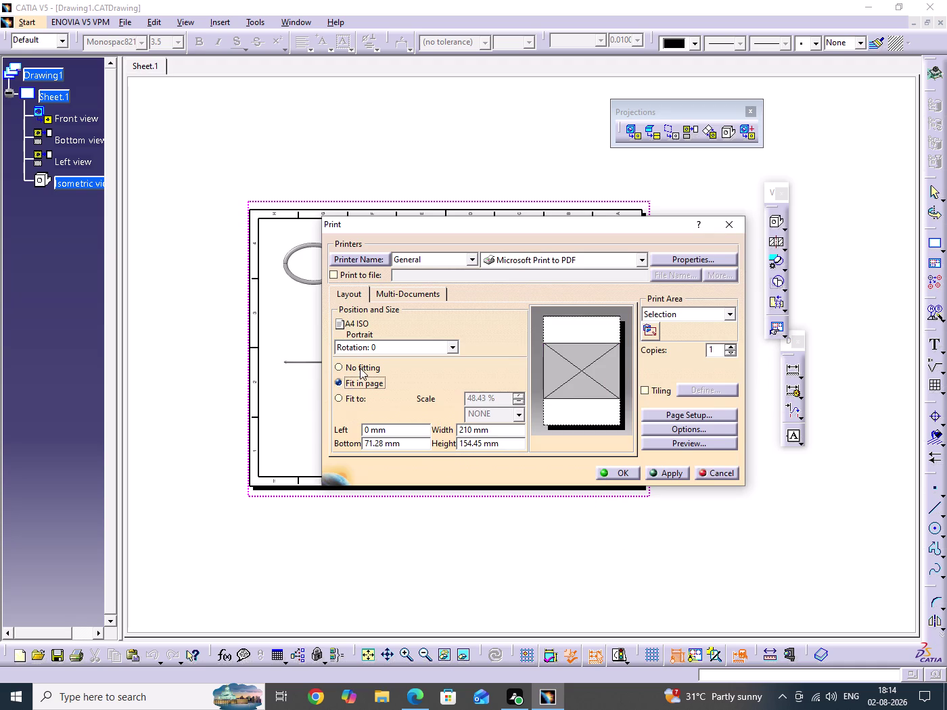
click(360, 368)
click(350, 383)
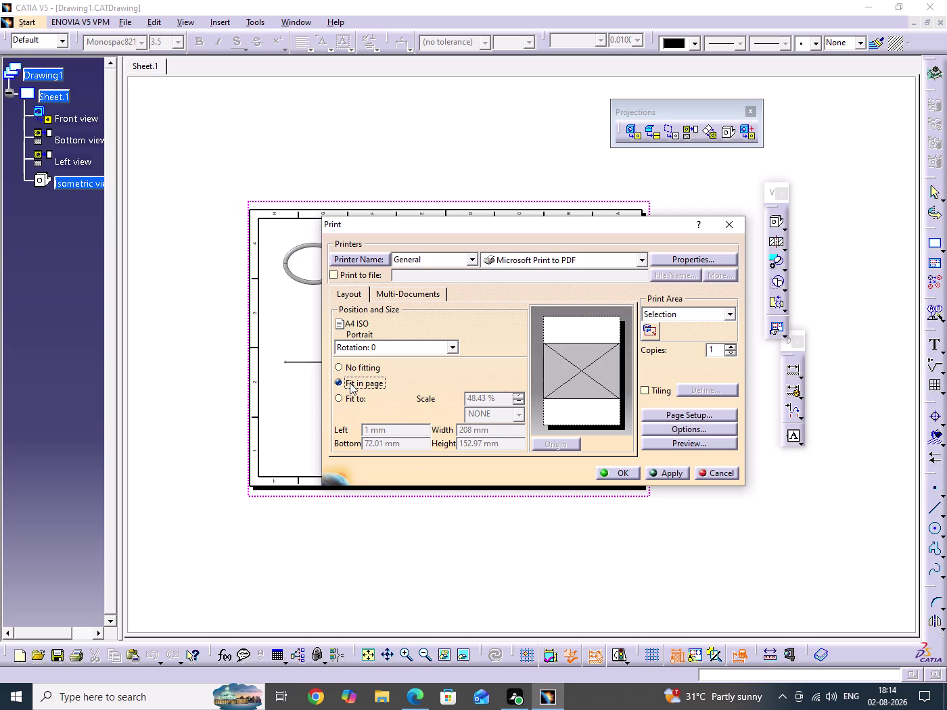
click(711, 447)
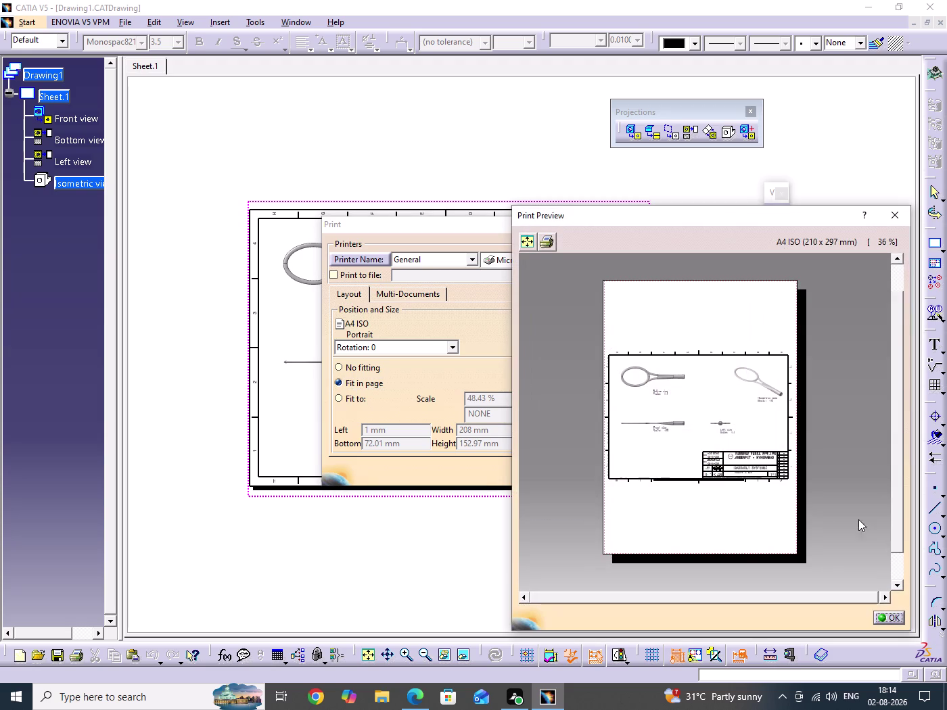
click(889, 618)
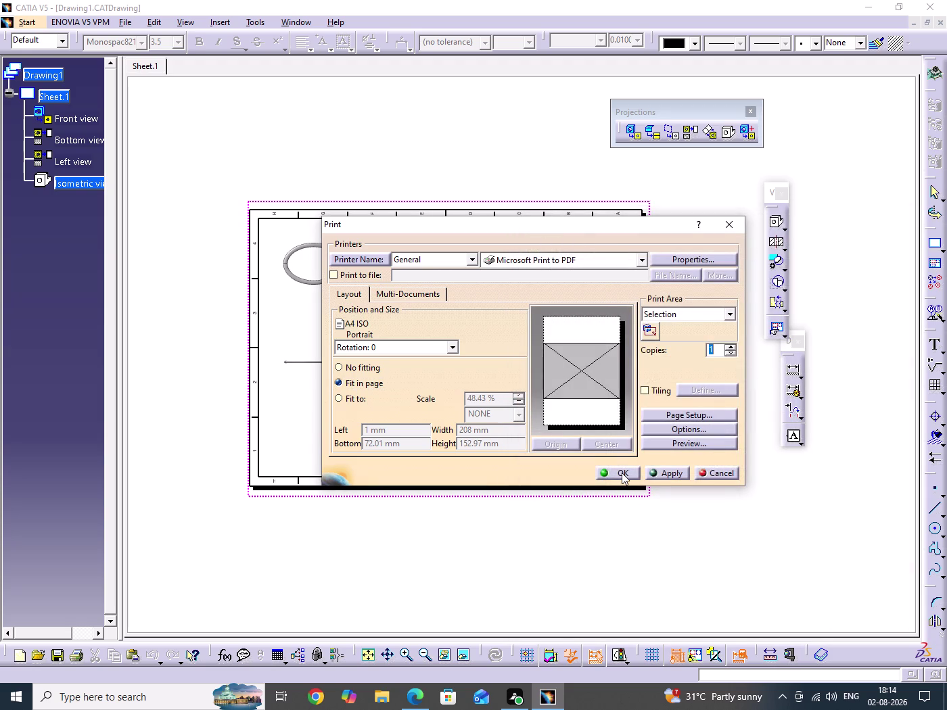
click(622, 473)
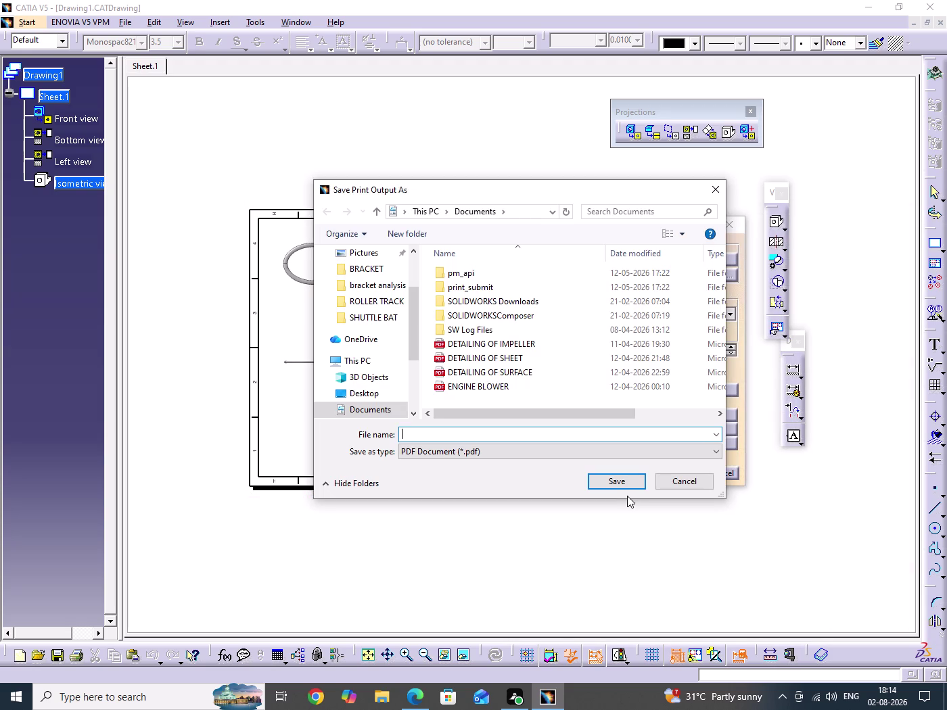
Open the SHUTTLE BAT folder and pick the existing SHUTTLE BAT file name.
double_click(366, 324)
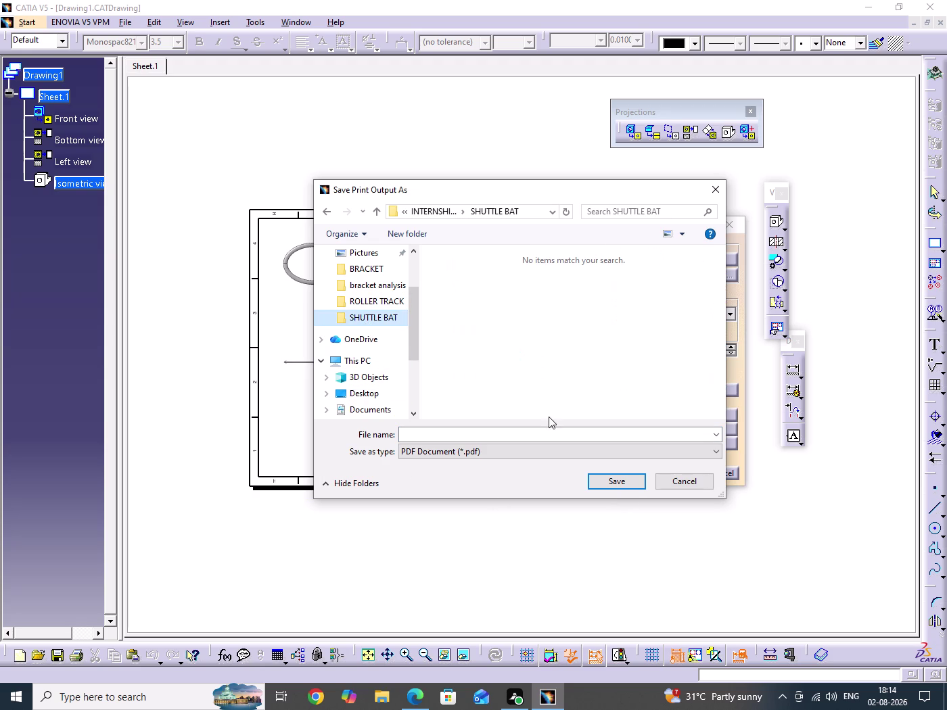
click(448, 435)
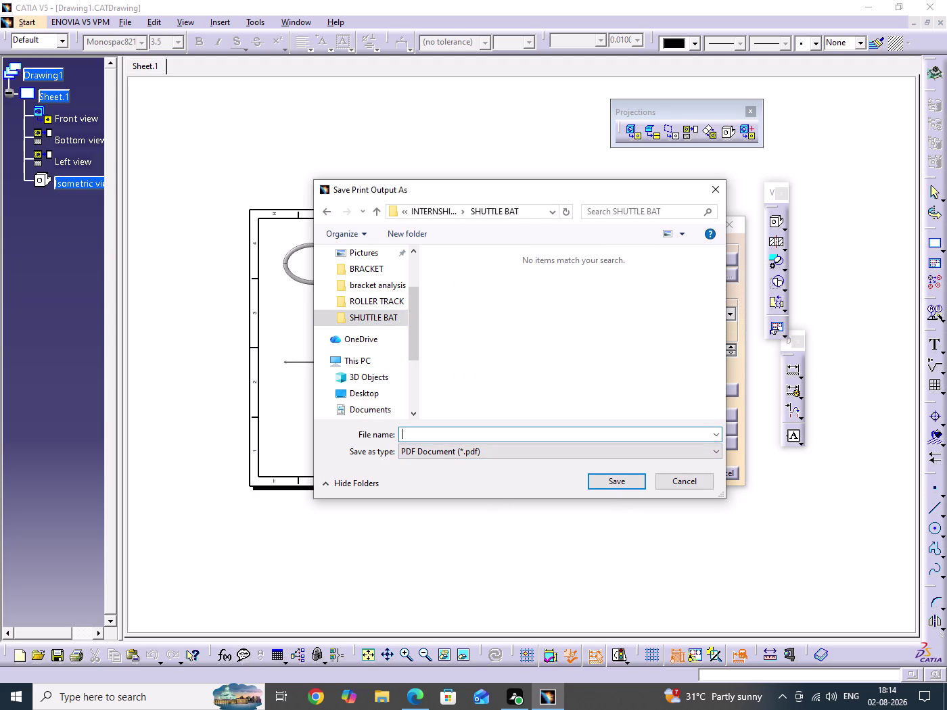
text(SH)
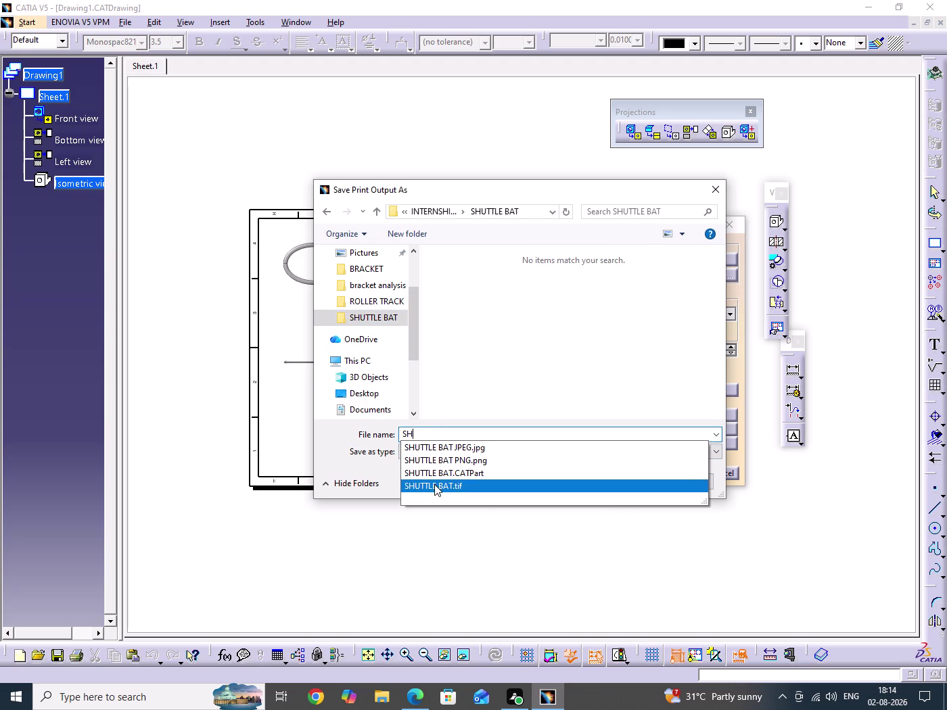
click(434, 485)
click(489, 434)
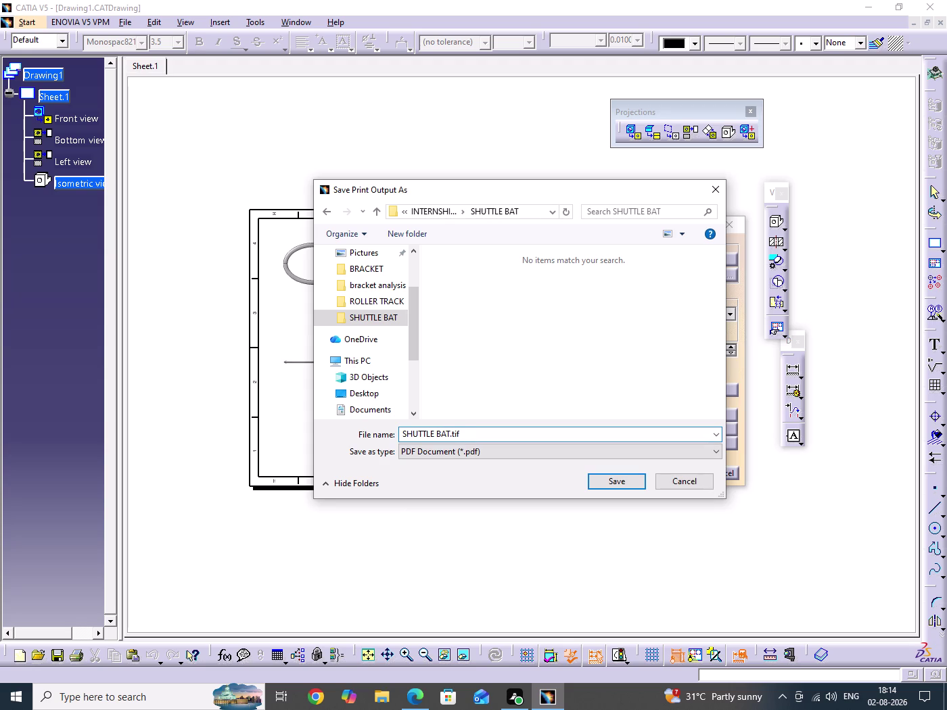
Rename the output to 'SHUTTLE BAT PDF', save it, and return to the drawing.
key(BackSpace)
key(BackSpace)
key(BackSpace)
key(BackSpace)
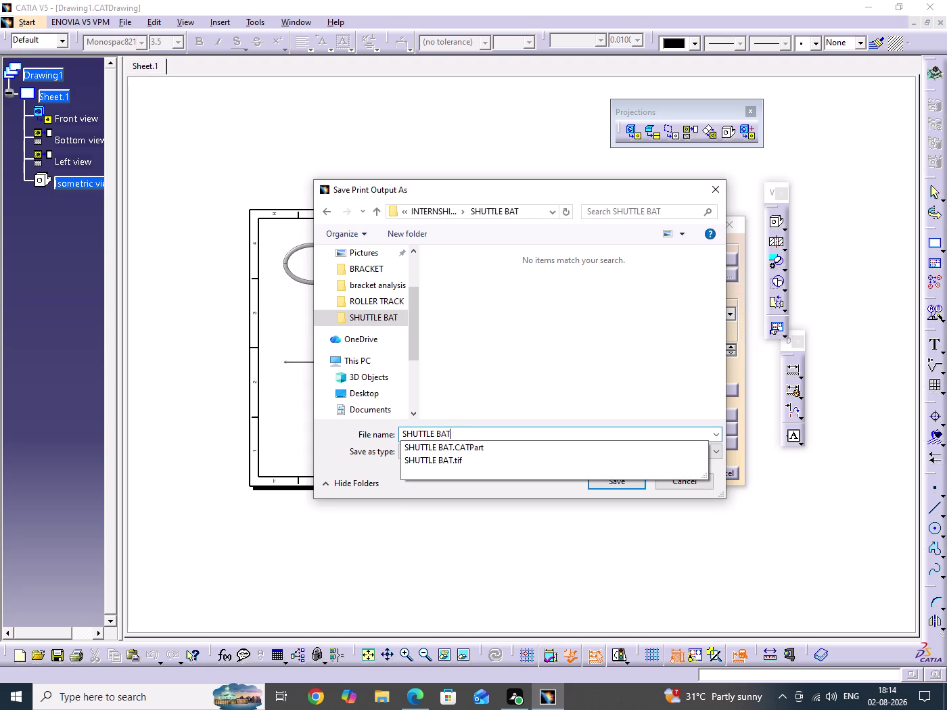
key(space)
key(p)
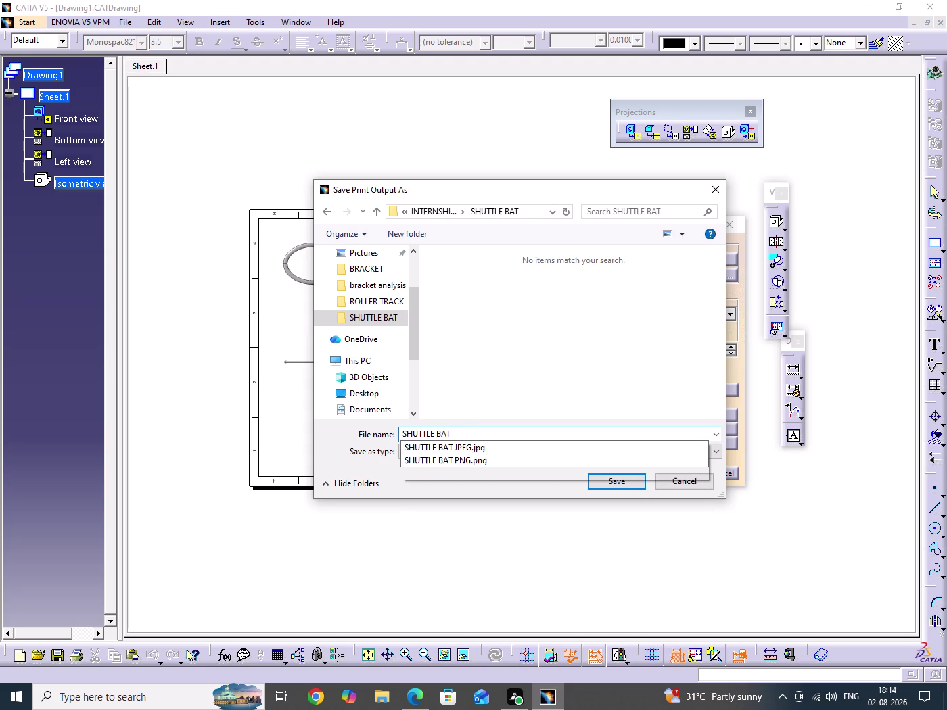
text(DF)
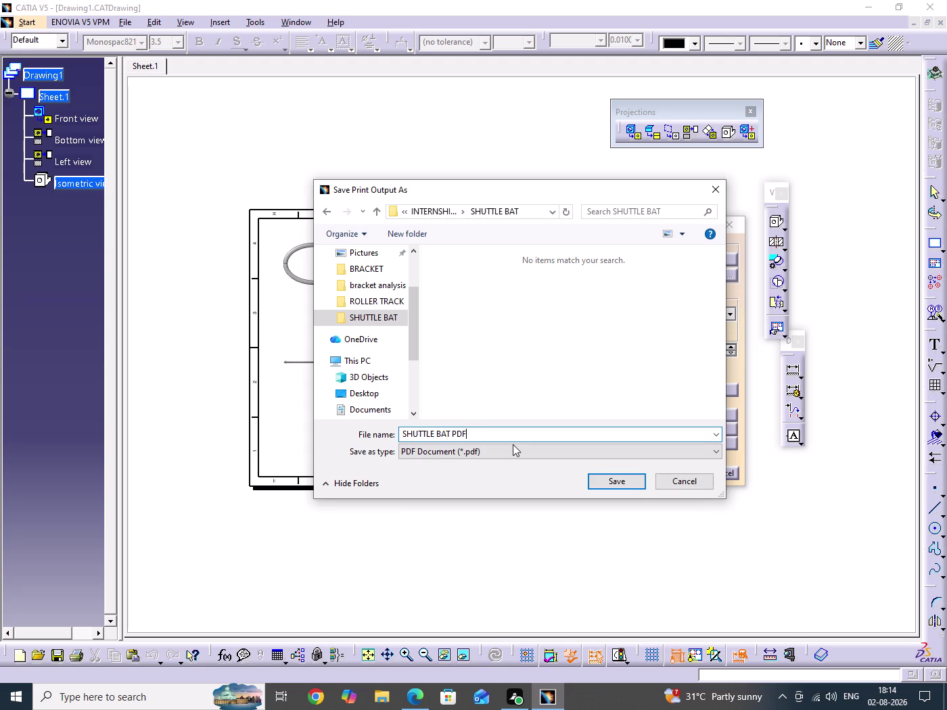
click(605, 485)
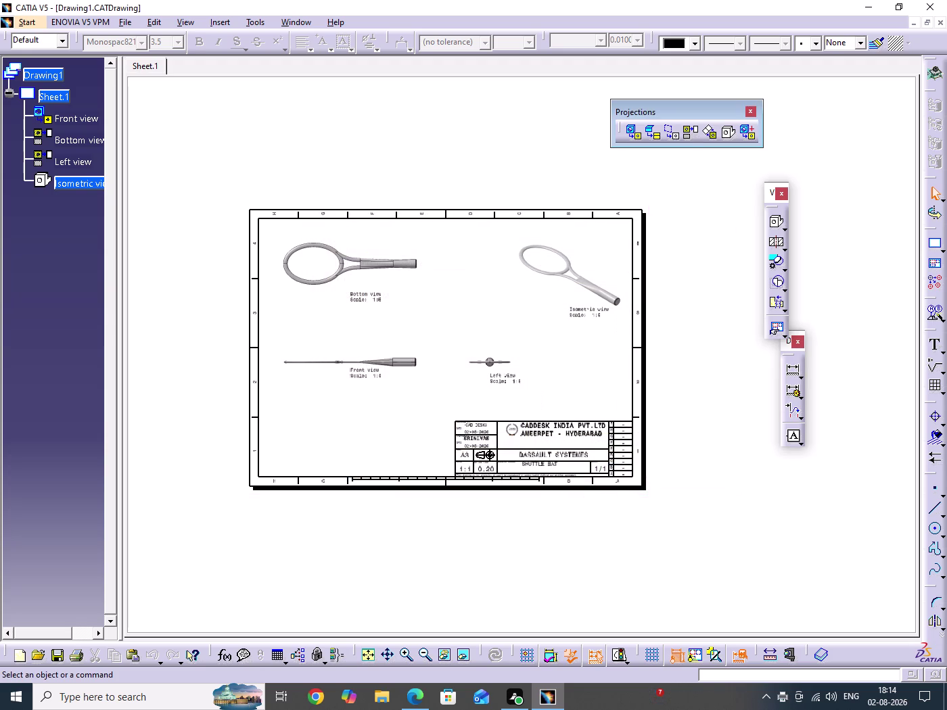
click(711, 471)
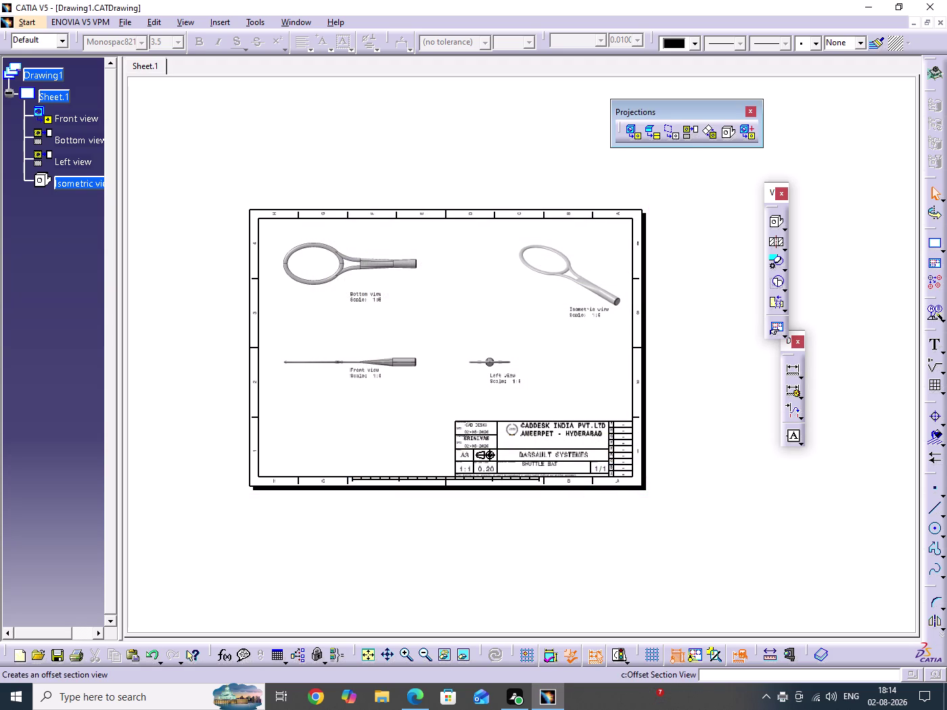